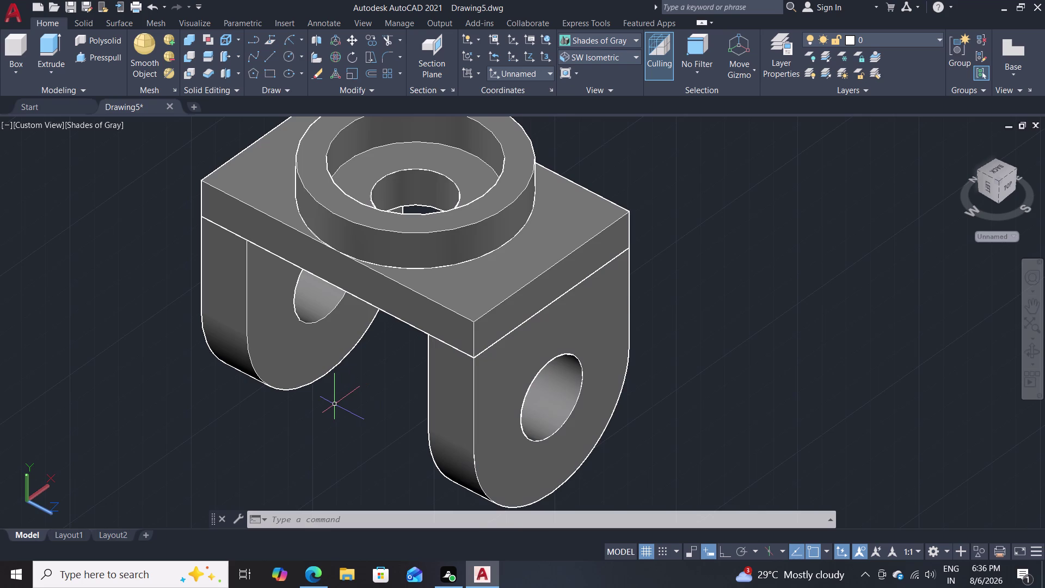
Pan and zoom to center the whole bracket in the view.
scroll(down, 3)
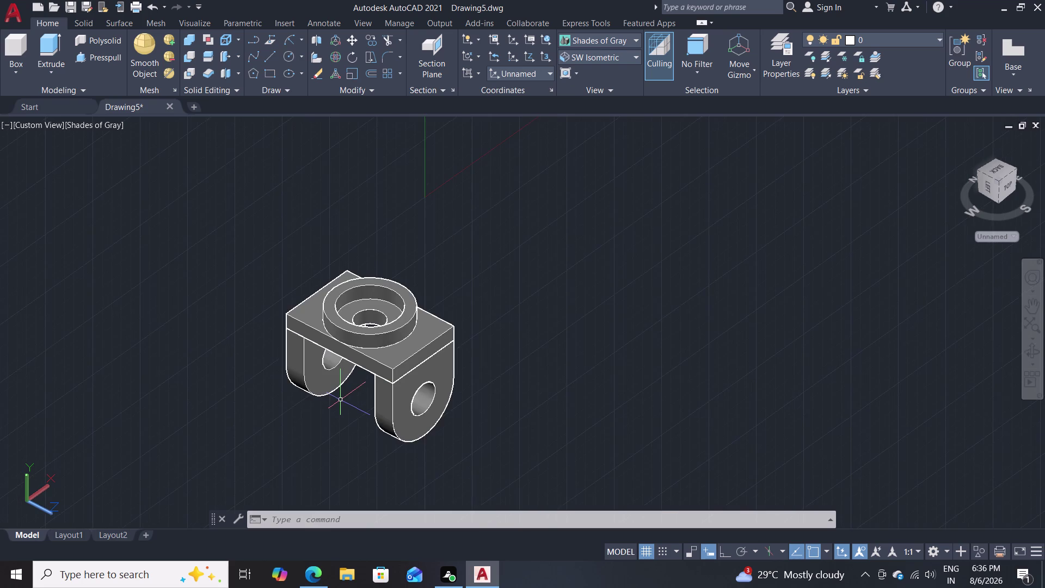
scroll(up, 3)
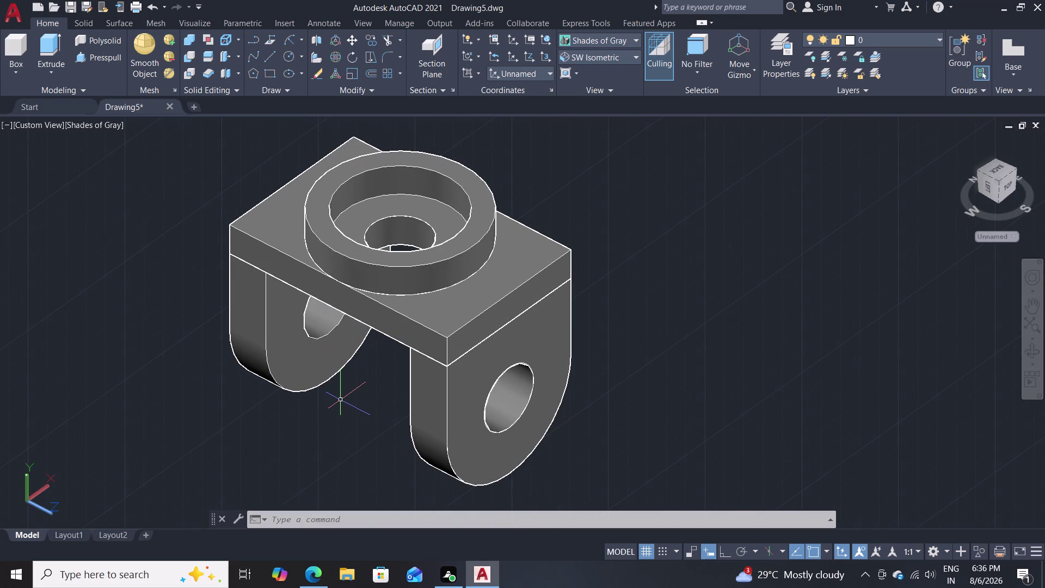
middle_drag(340, 400, 359, 330)
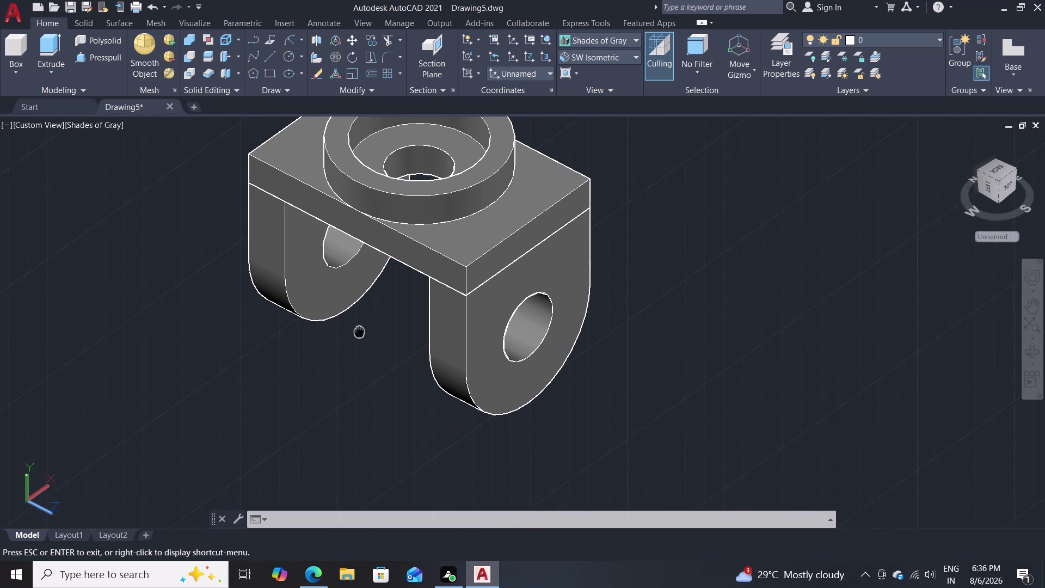
middle_drag(360, 329, 360, 330)
scroll(down, 3)
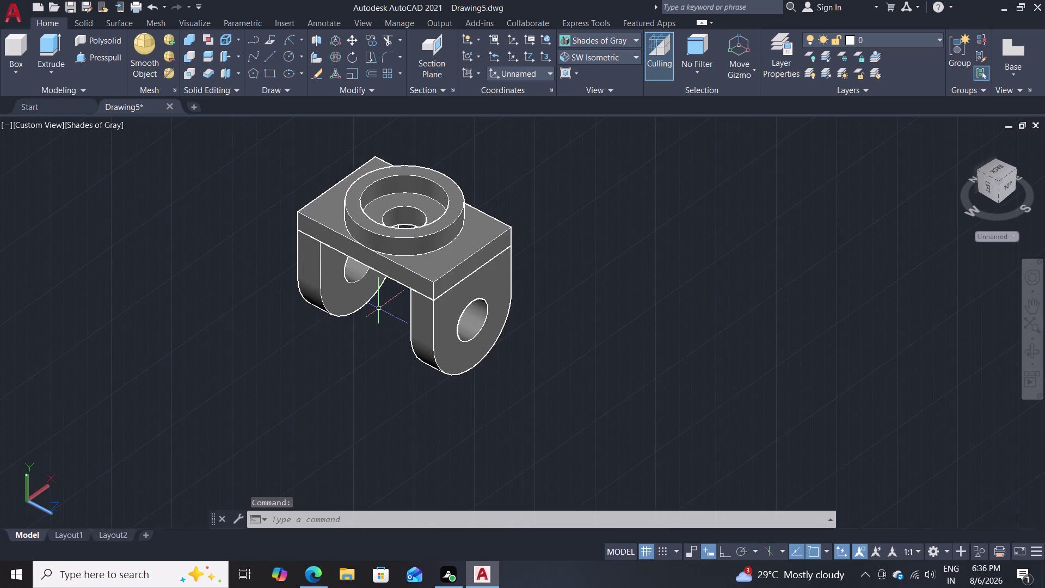
scroll(up, 3)
scroll(up, 3)
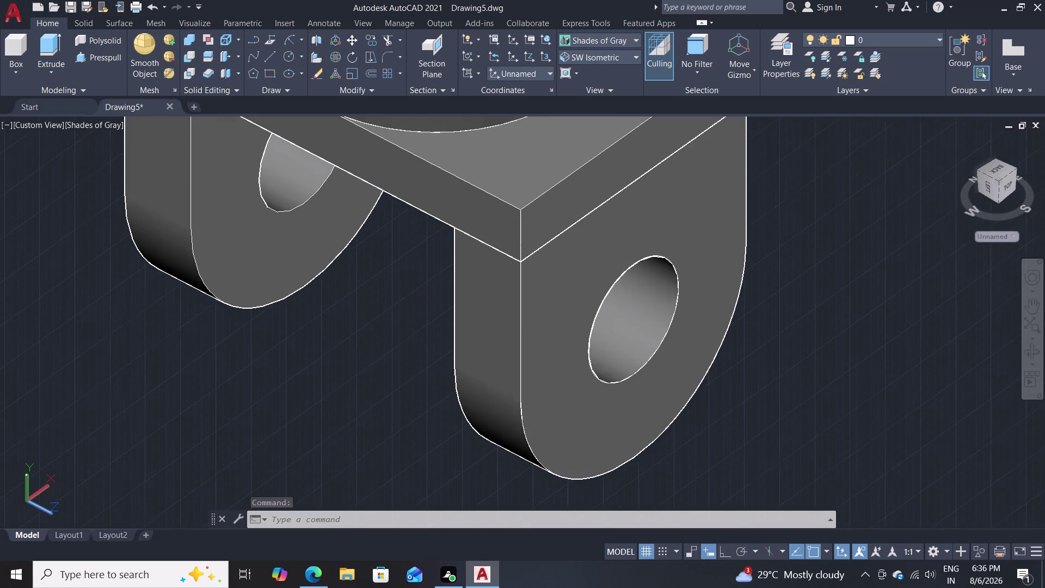
scroll(down, 3)
scroll(up, 3)
middle_drag(398, 320, 399, 325)
scroll(down, 3)
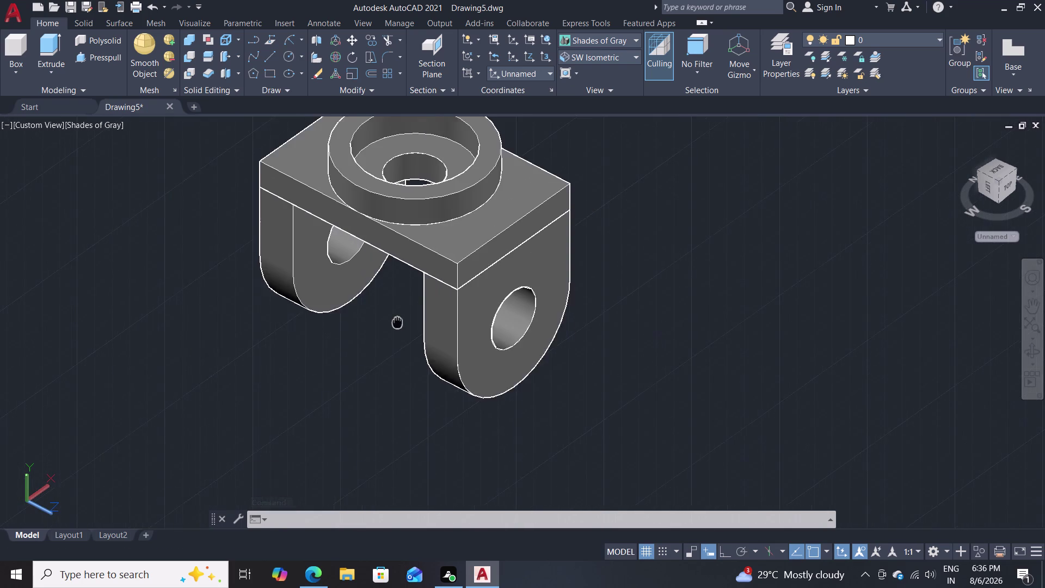
middle_drag(399, 325, 392, 400)
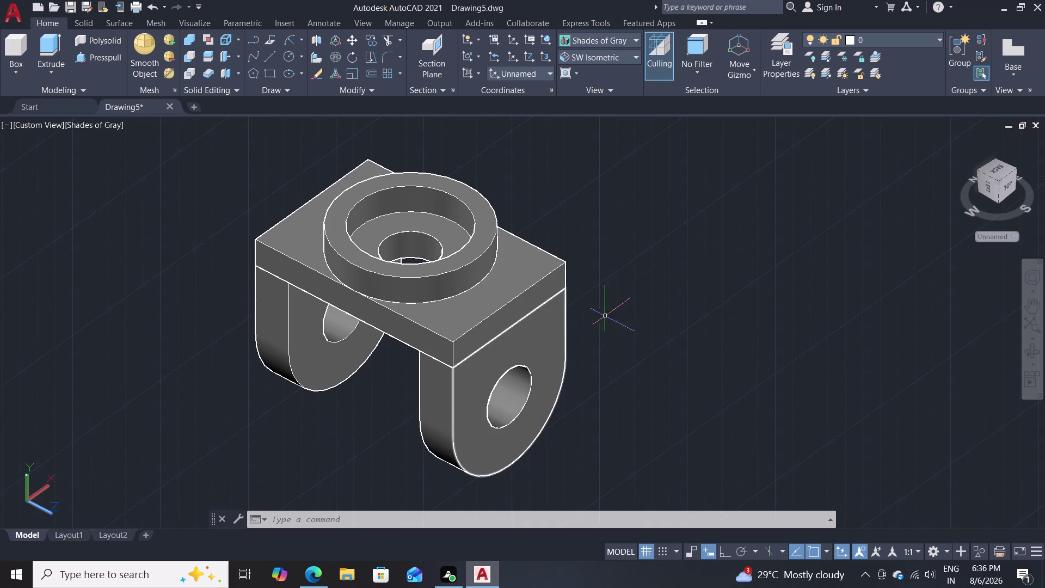
scroll(up, 3)
scroll(down, 3)
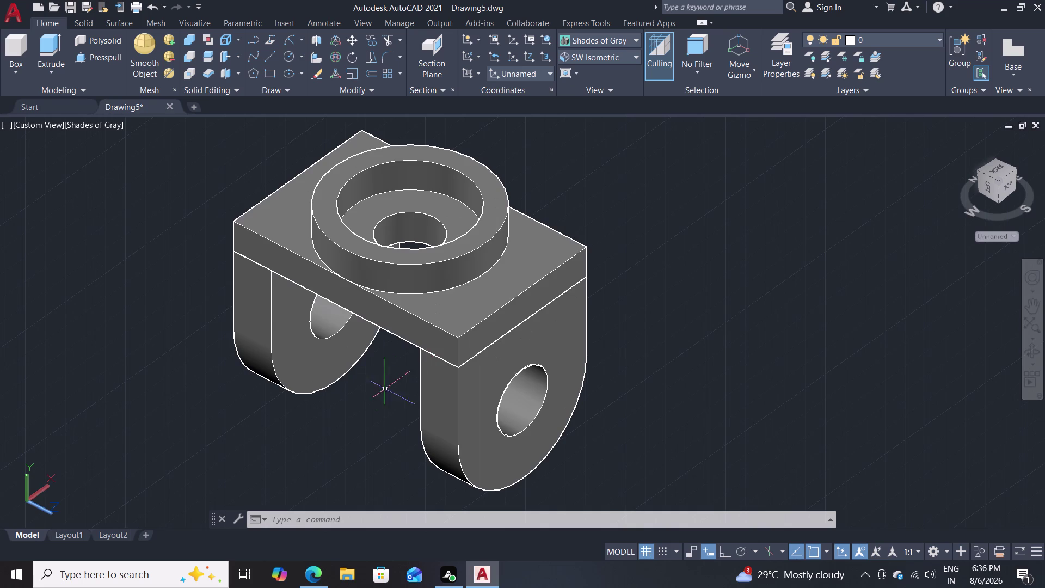
Start the ERASE command and cancel it without removing anything.
key(e)
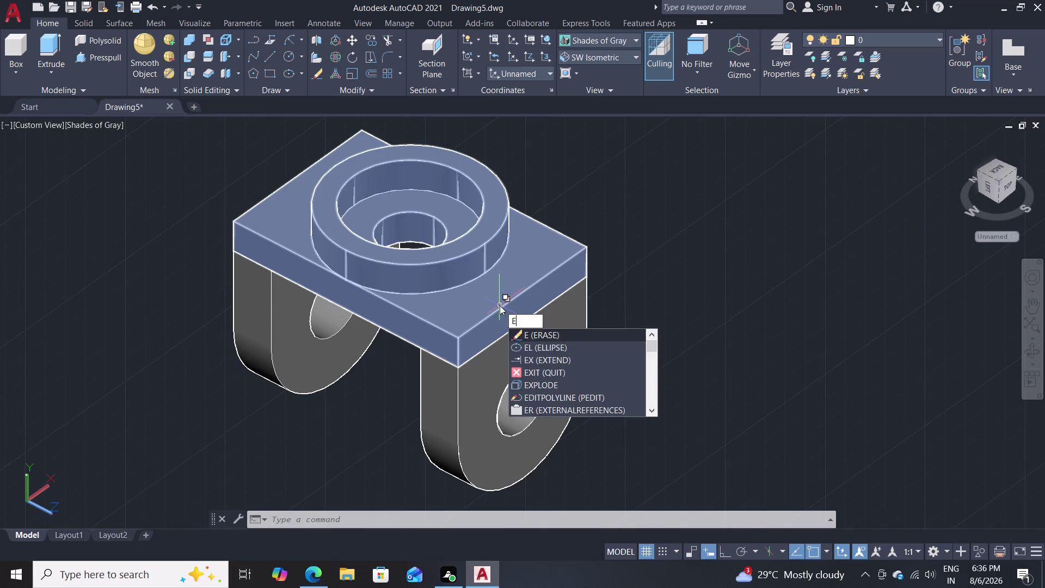
key(Return)
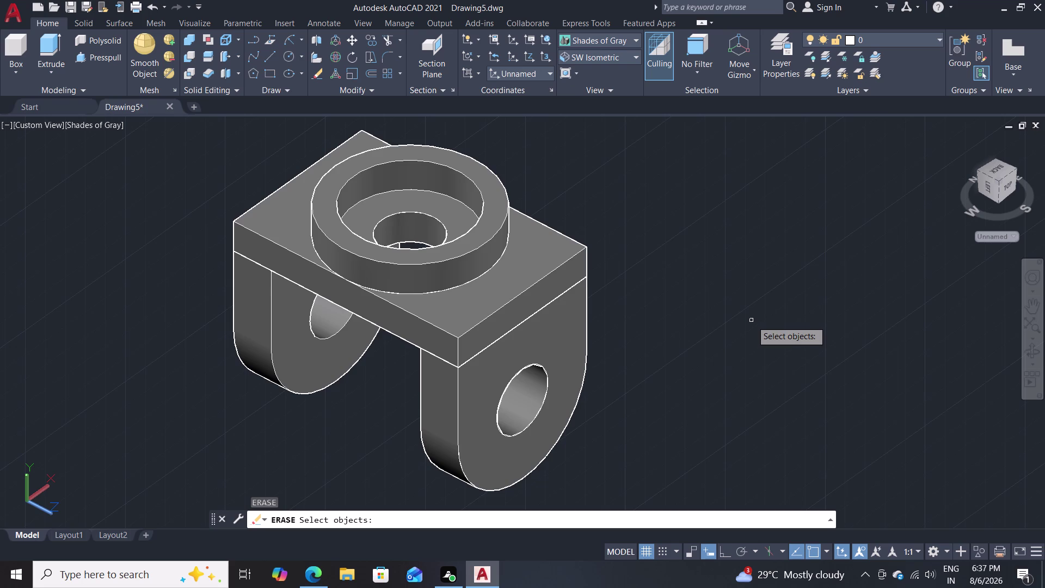
key(Escape)
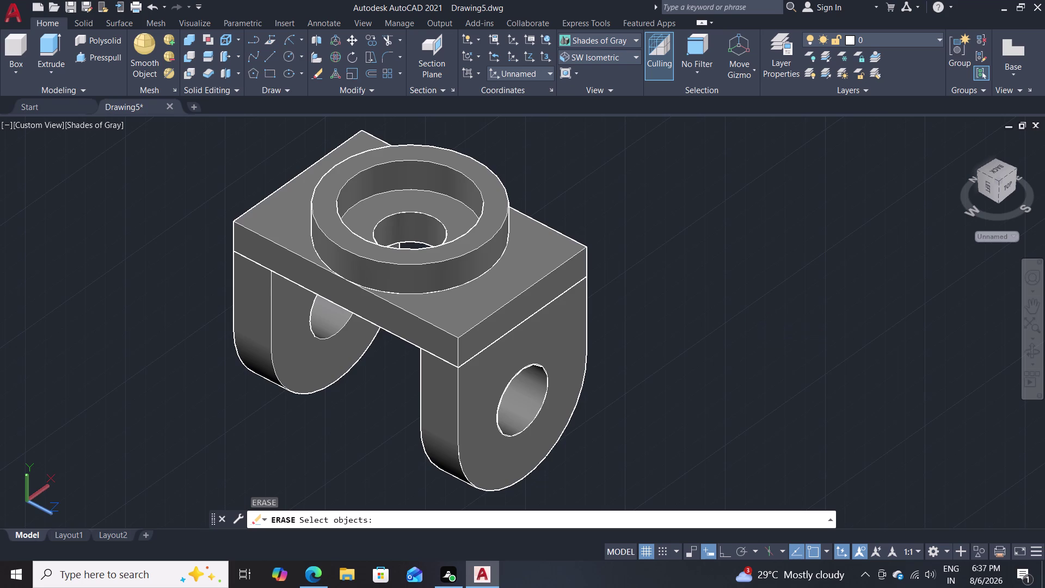
click(503, 337)
key(Escape)
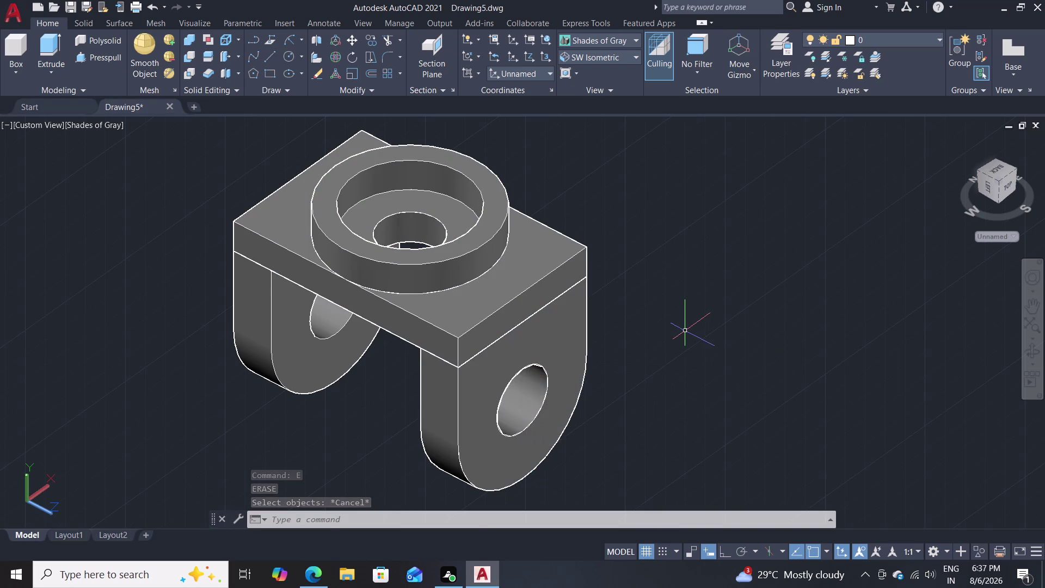
Review the overlapping objects at the right leg, then orbit to a side view.
scroll(up, 3)
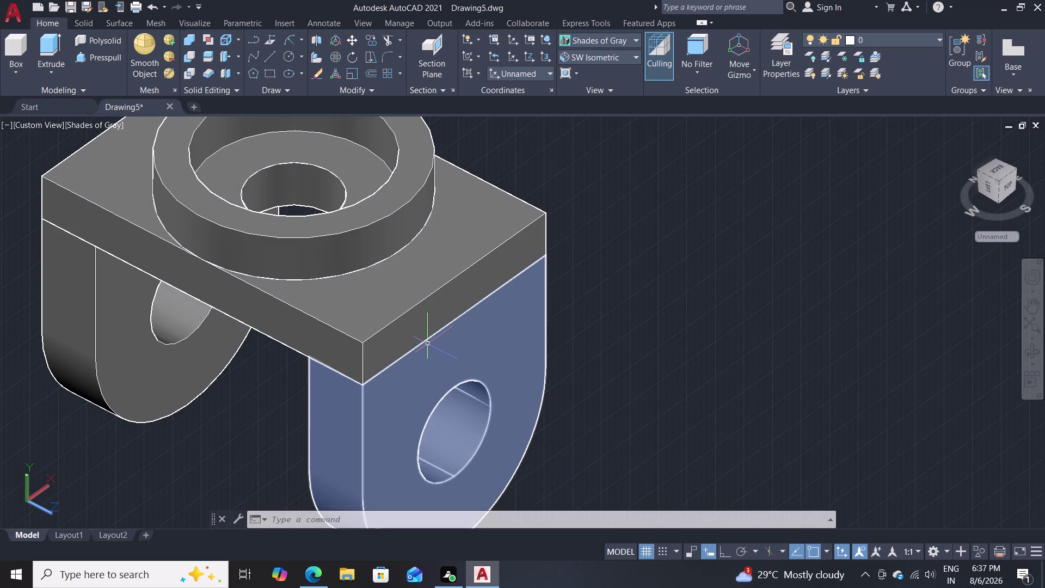
double_click(424, 341)
click(455, 421)
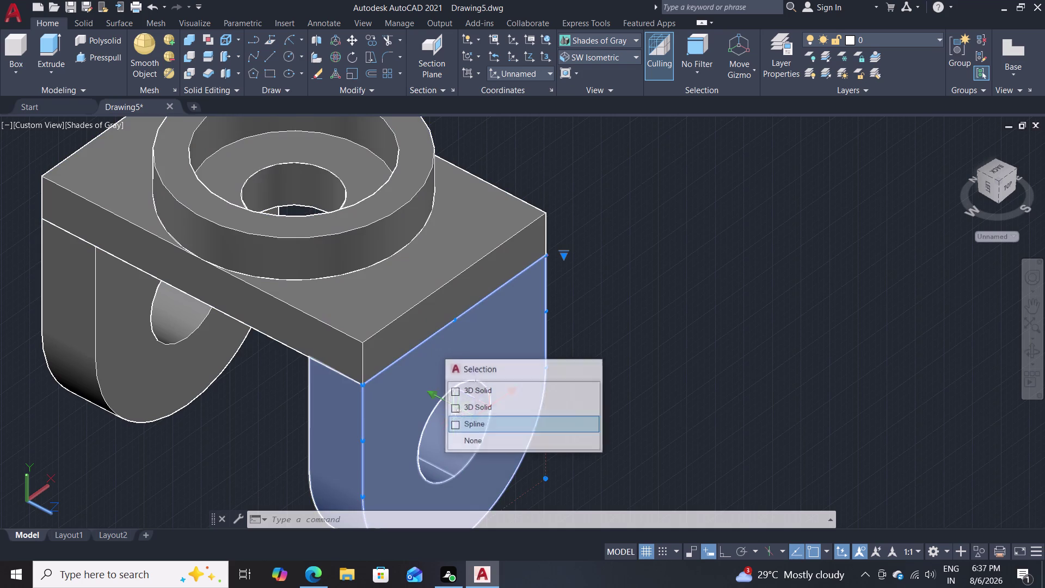
key(Escape)
scroll(down, 3)
middle_drag(638, 346, 588, 320)
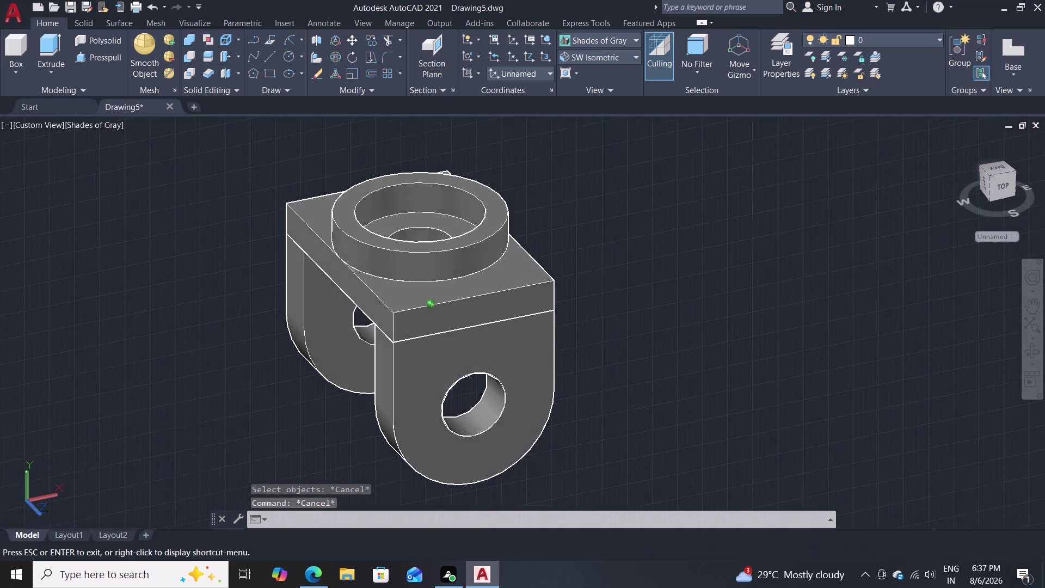
middle_drag(588, 320, 561, 301)
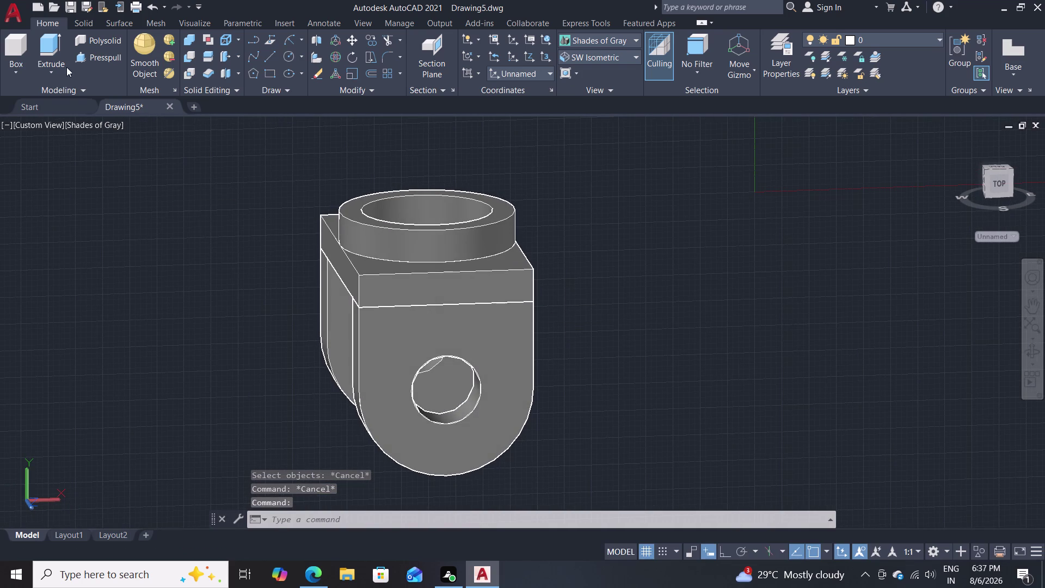
Cancel a second erase and bring up the visual styles list.
key(e)
key(Return)
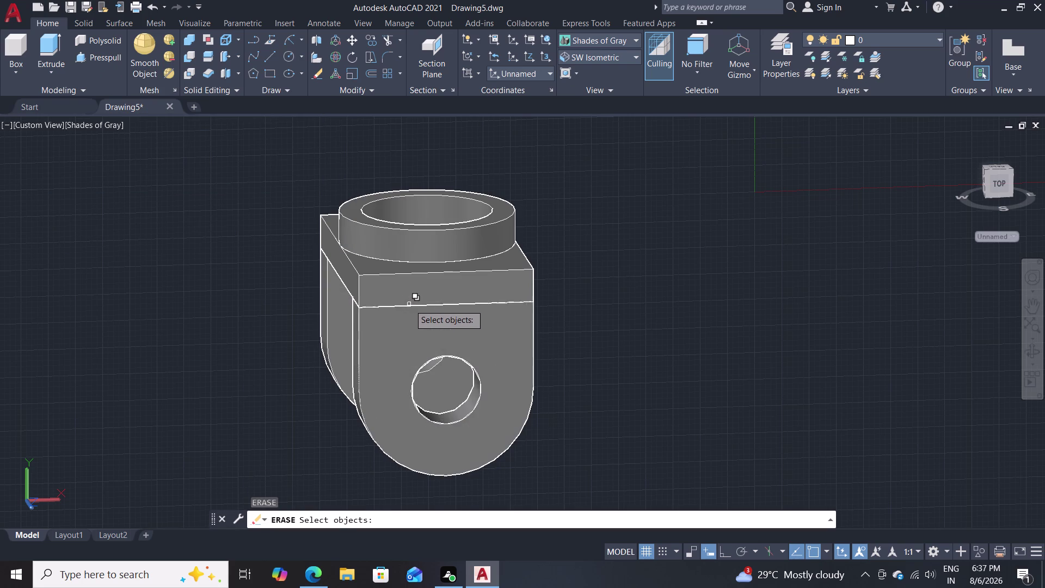
scroll(up, 3)
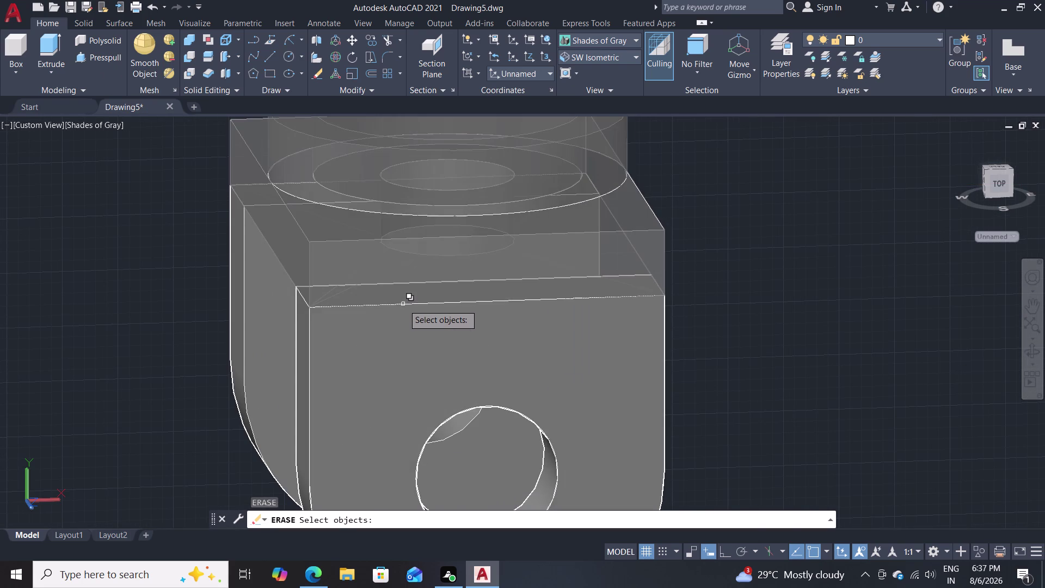
key(Escape)
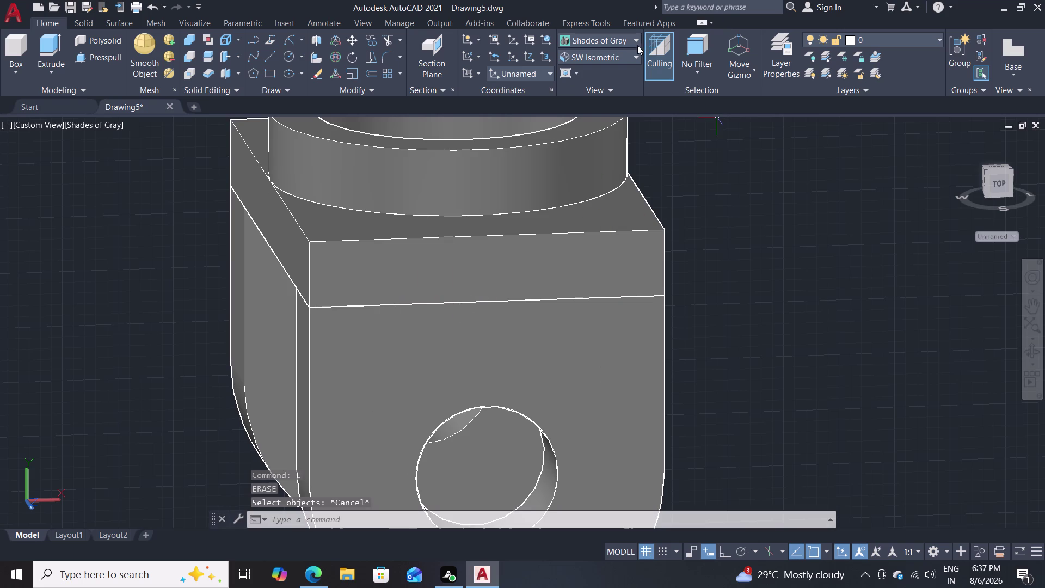
click(626, 39)
Switch to 2D Wireframe, inspect overlapping objects at the leg edge, and reopen visual styles.
click(590, 74)
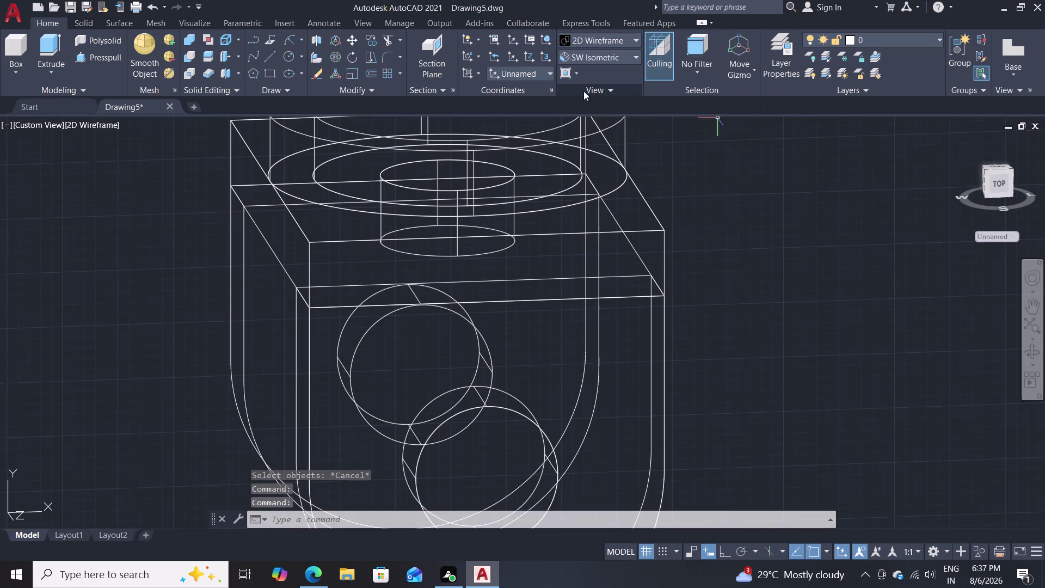
scroll(down, 3)
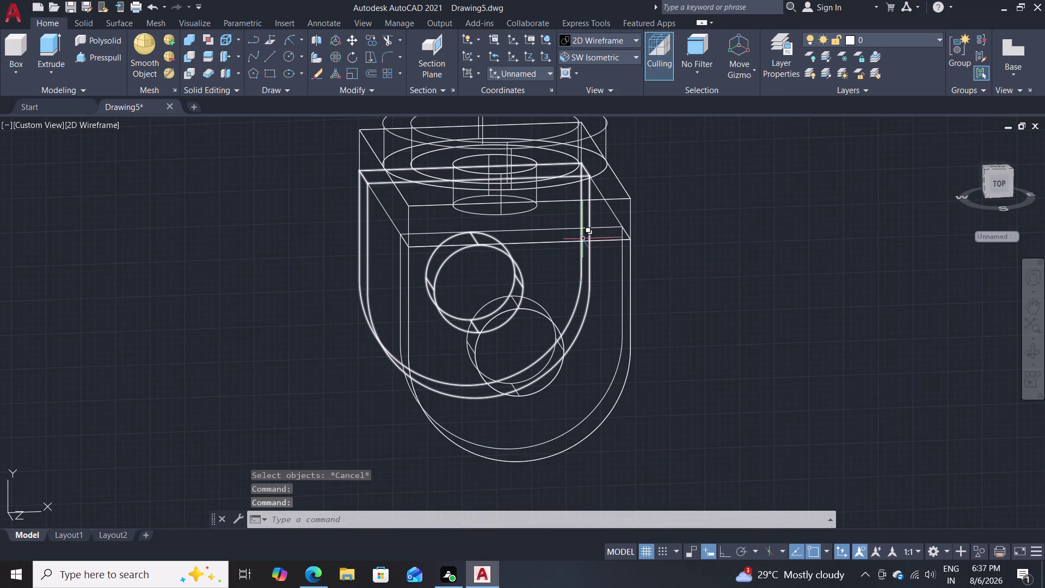
click(582, 239)
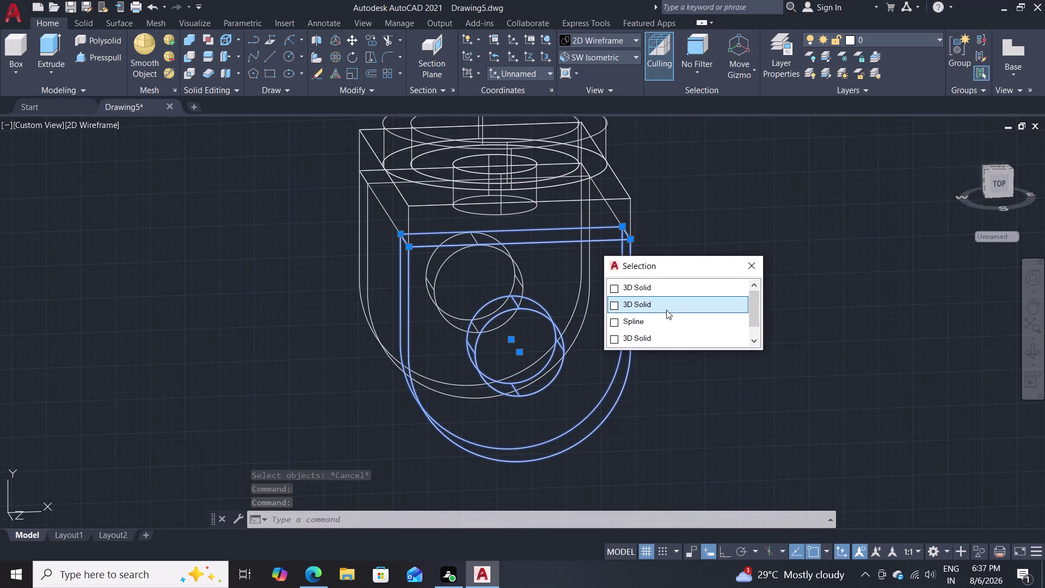
key(Escape)
scroll(down, 3)
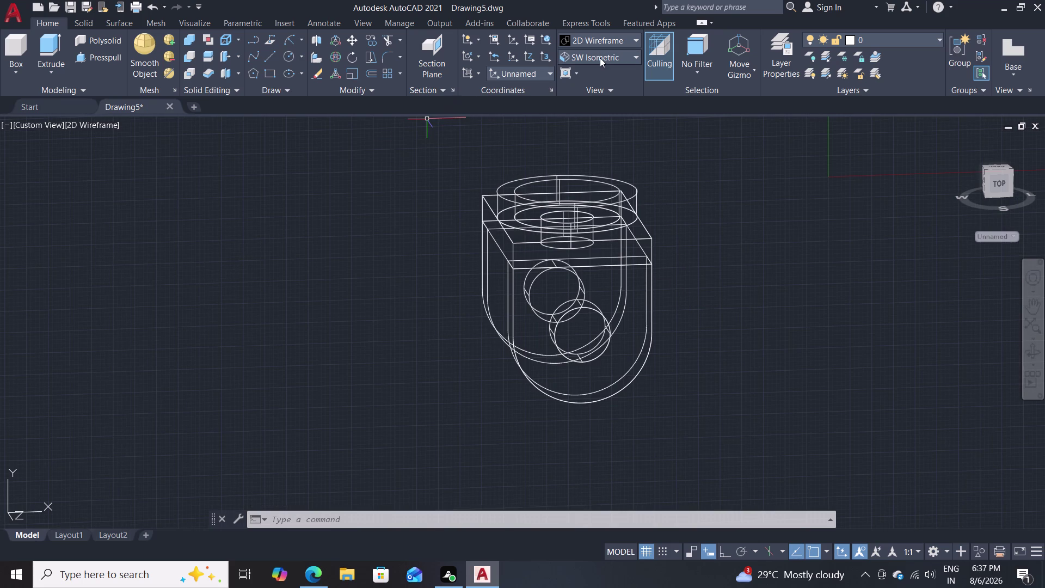
click(631, 38)
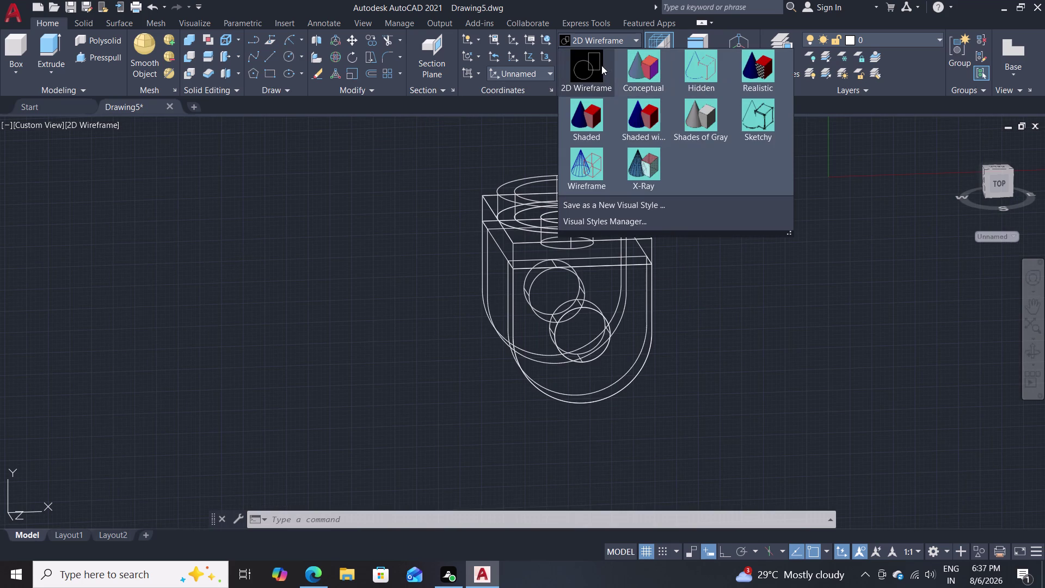
Switch to Shades of Gray and orbit to a front view, then tilt to the top.
click(693, 127)
middle_drag(331, 290, 485, 251)
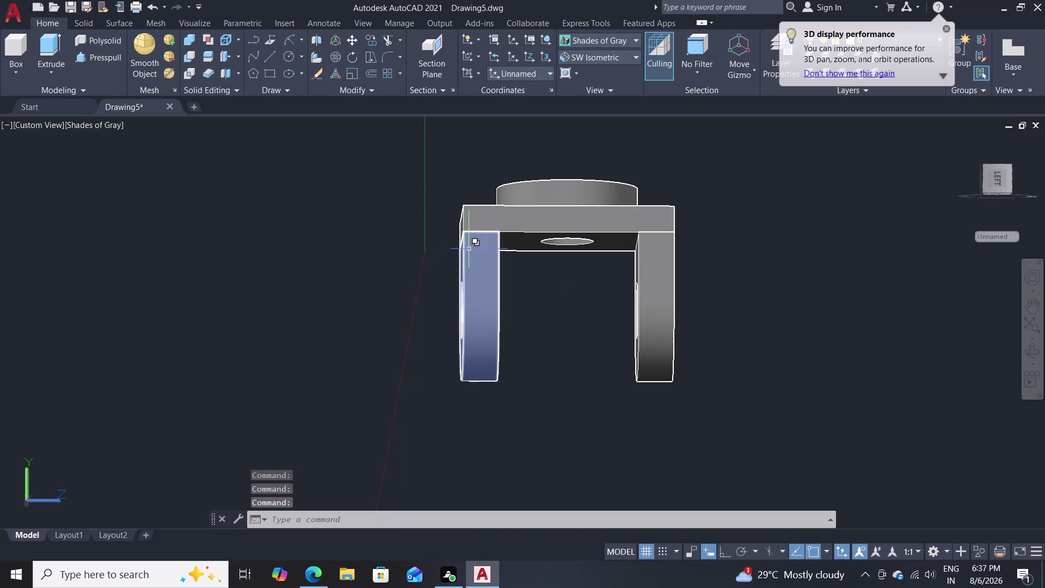
middle_drag(382, 275, 371, 340)
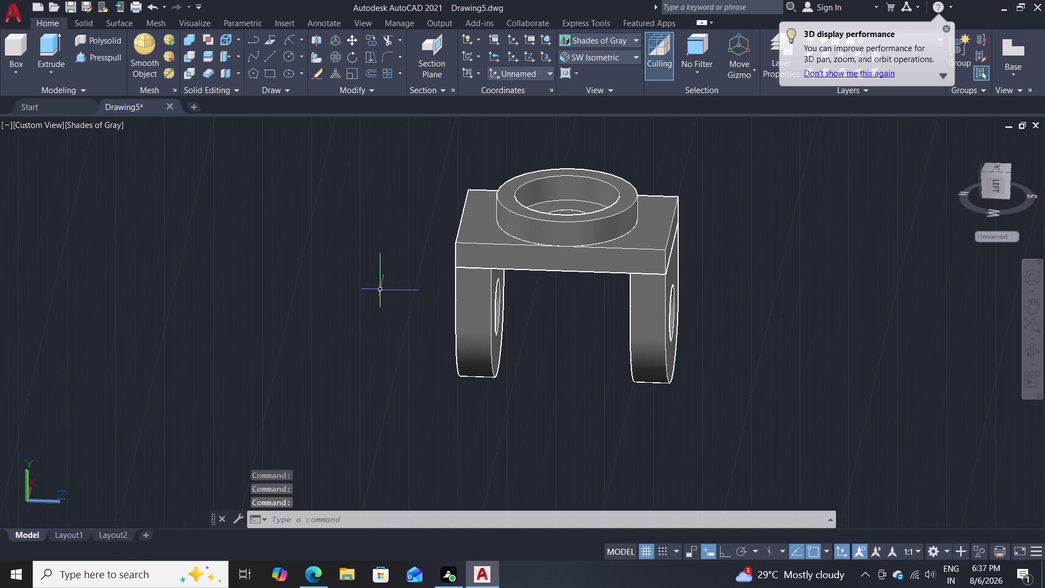
scroll(down, 3)
scroll(up, 3)
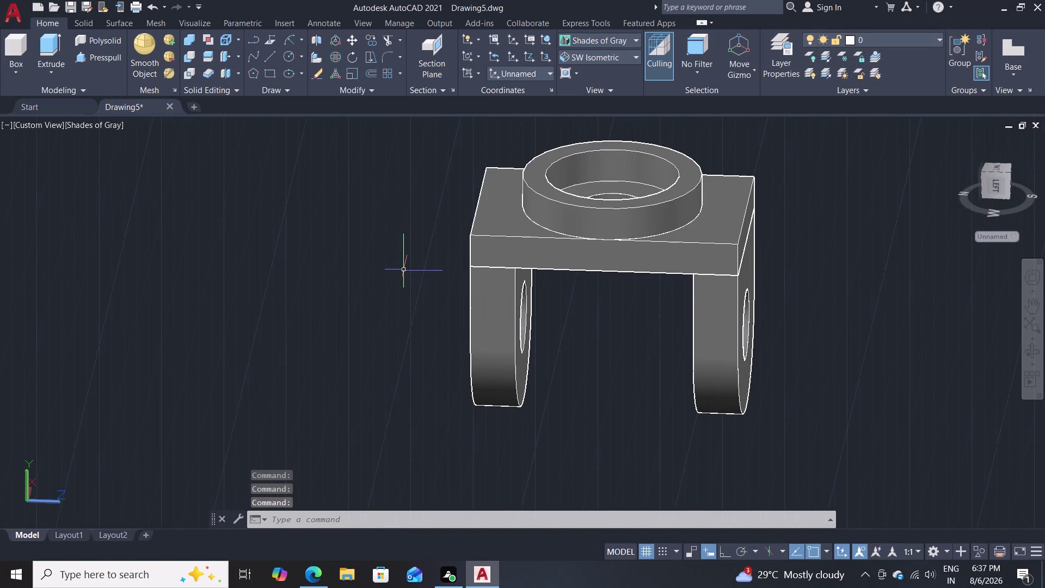
scroll(down, 3)
Pan and orbit to view the bracket from above a corner and the legs' other side.
middle_drag(410, 226, 329, 285)
scroll(up, 3)
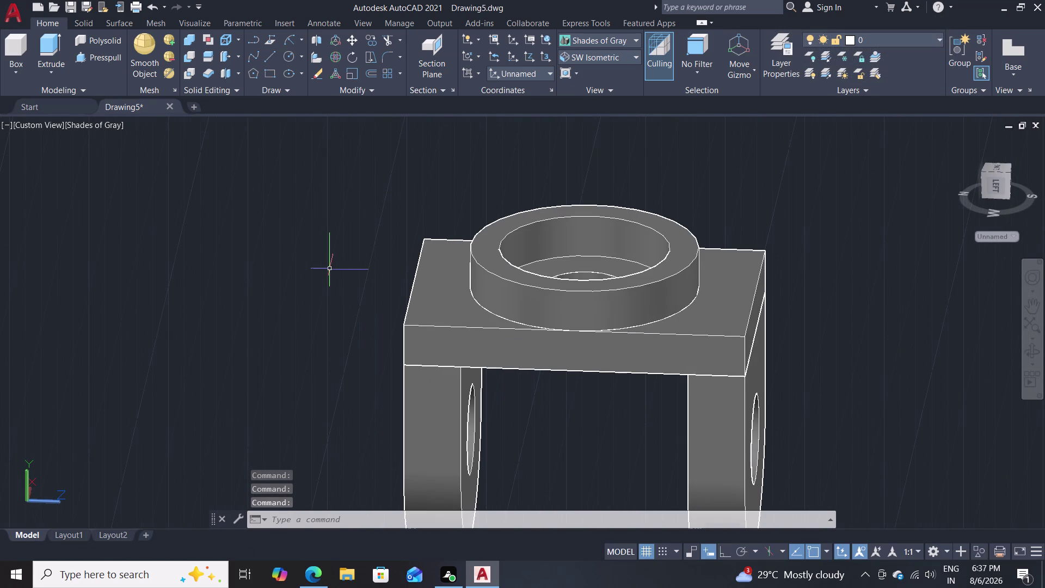
middle_drag(339, 317, 212, 247)
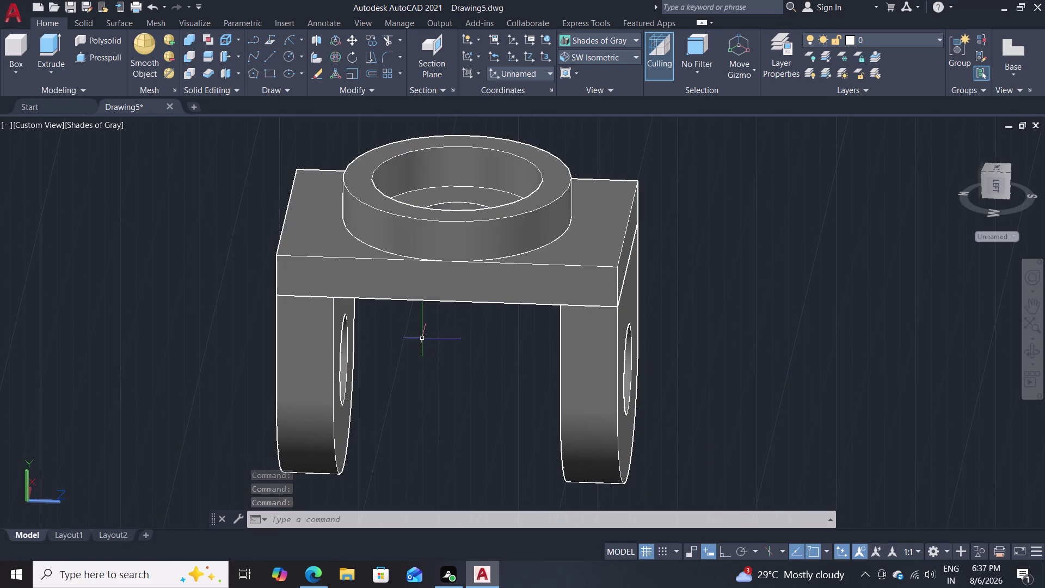
middle_drag(407, 380, 297, 355)
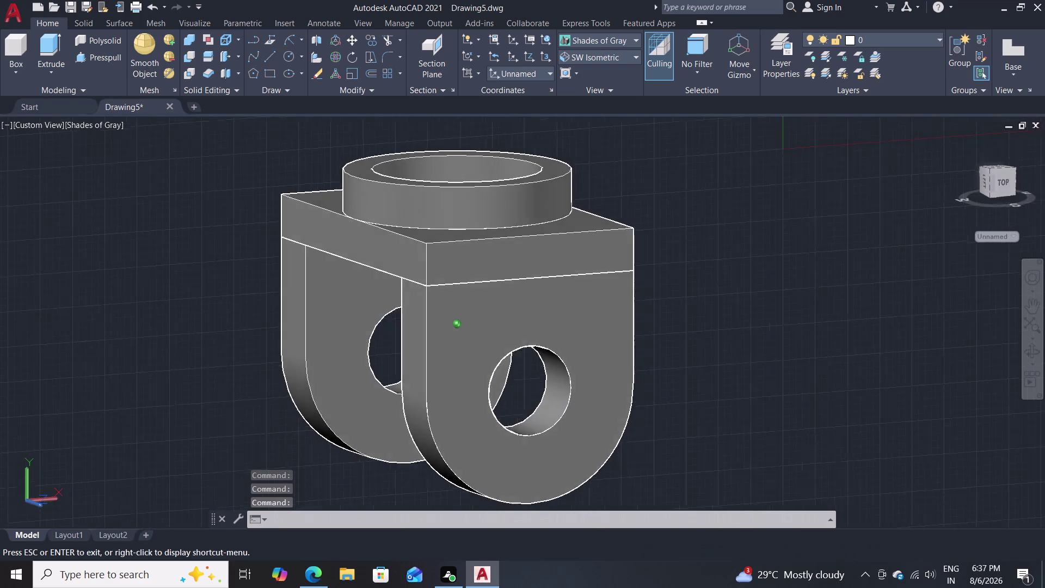
middle_drag(298, 355, 480, 366)
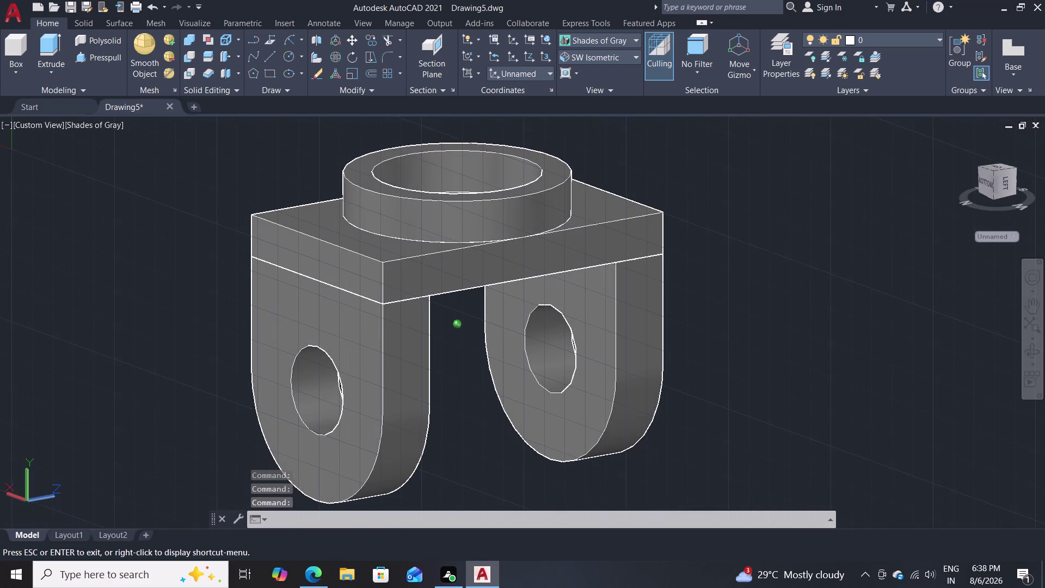
middle_drag(480, 366, 481, 365)
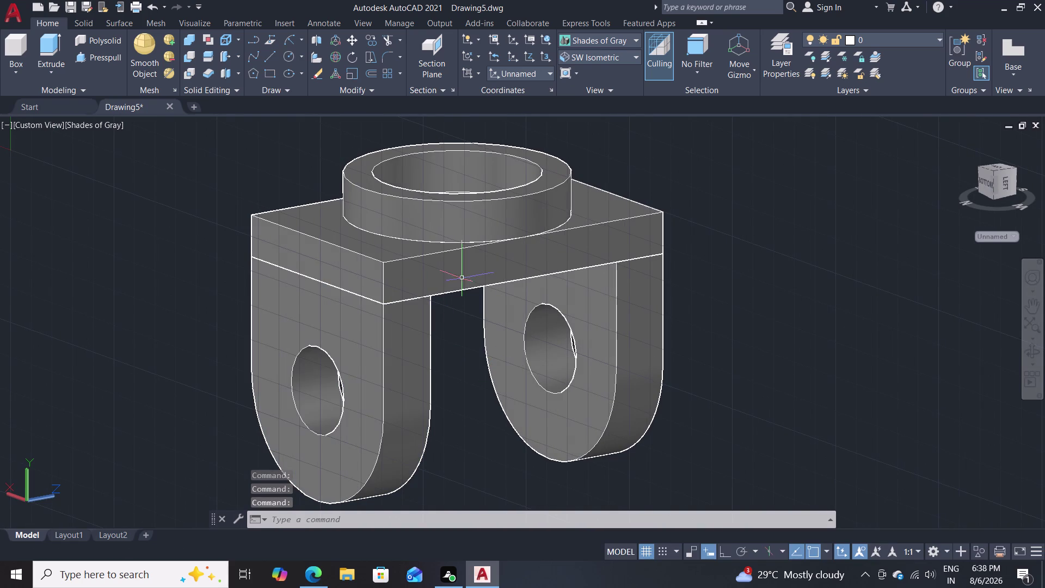
Select the plate with its boss and both legs.
click(464, 289)
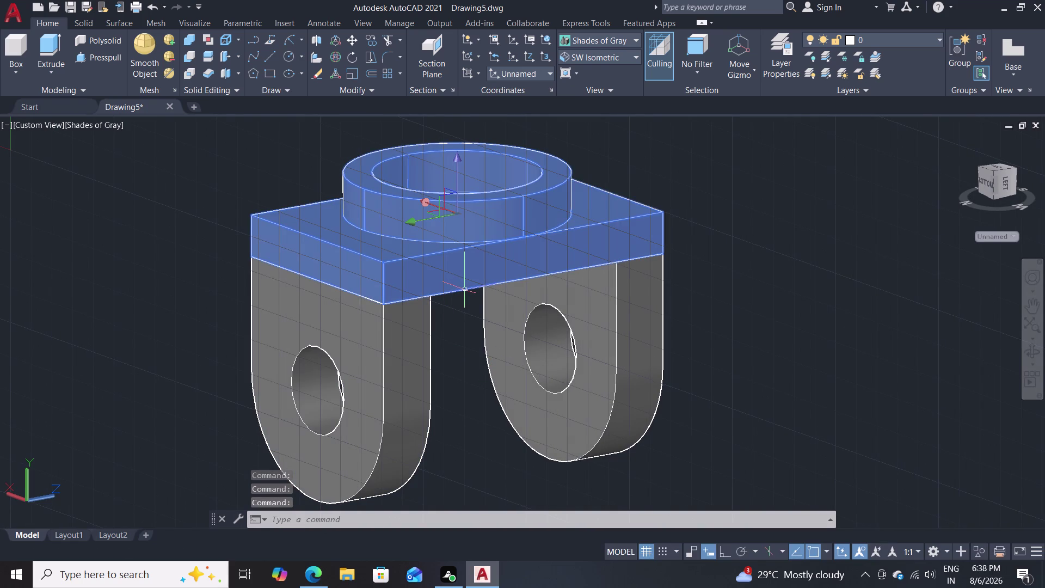
click(405, 339)
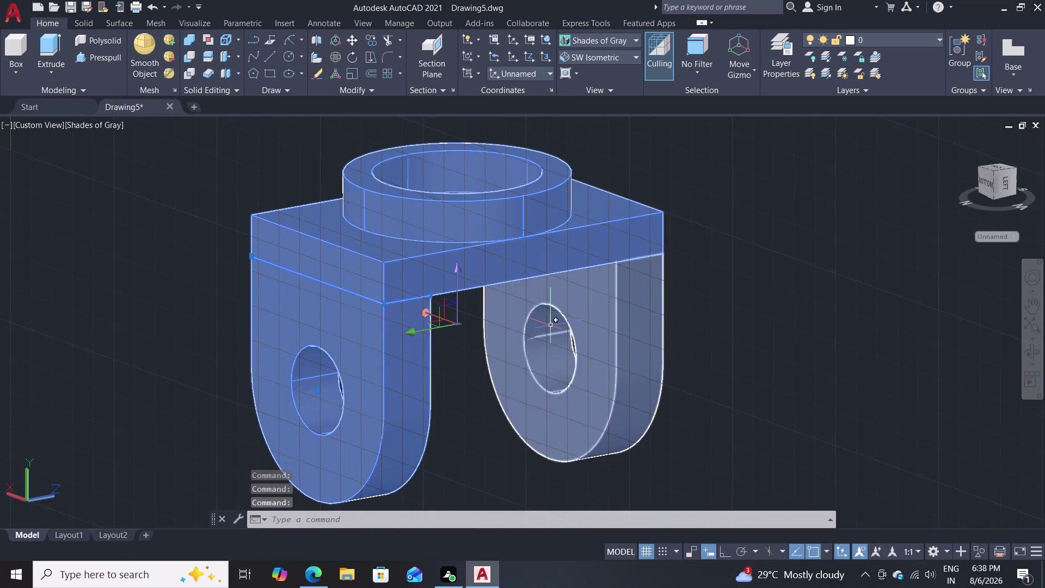
click(551, 326)
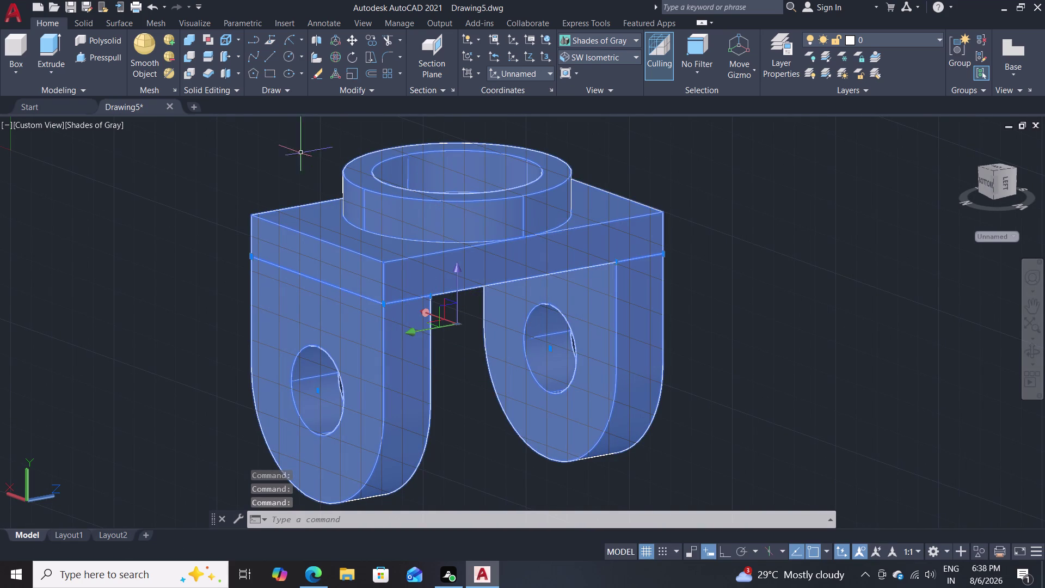
Union the left leg, right leg and plate with boss into one solid.
click(187, 42)
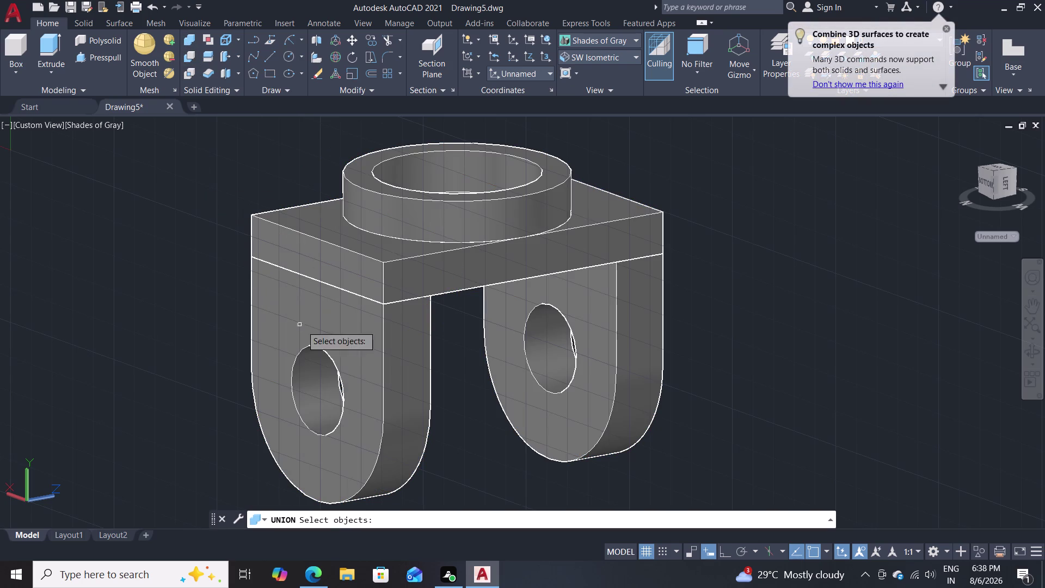
click(333, 375)
click(572, 322)
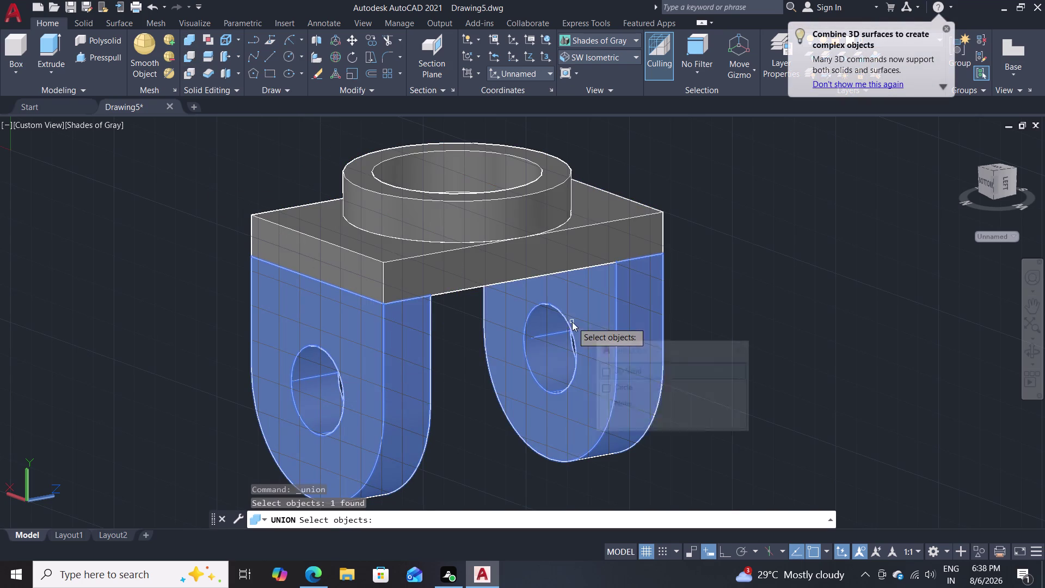
click(624, 369)
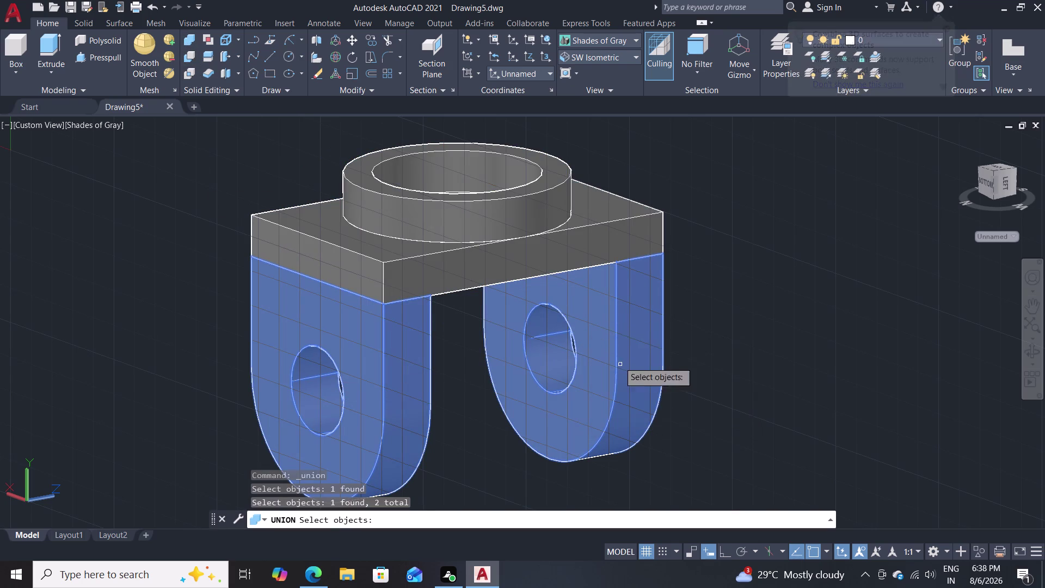
click(538, 260)
click(575, 323)
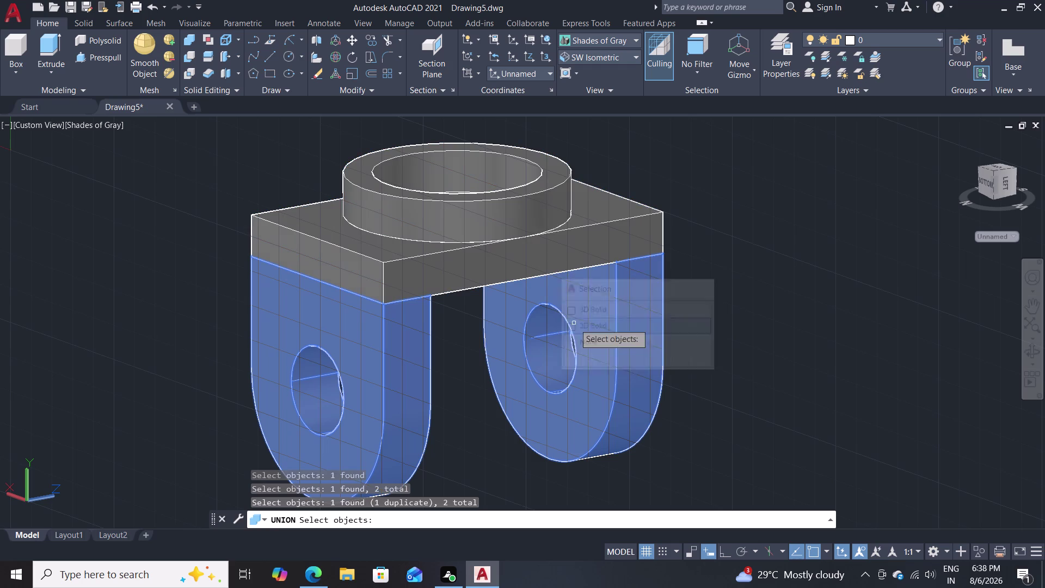
click(529, 244)
click(562, 288)
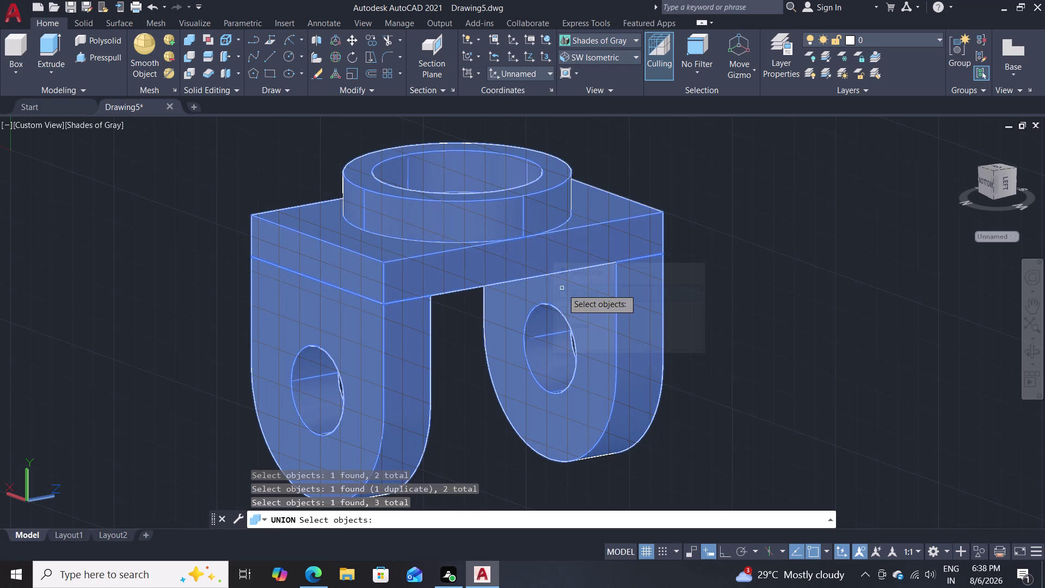
key(Return)
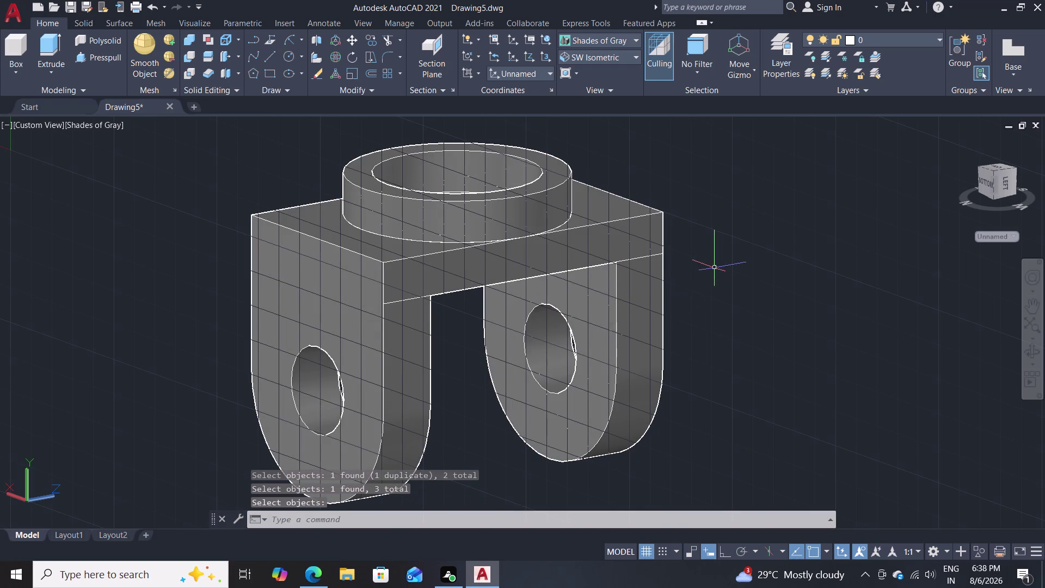
Orbit and zoom around the merged bracket to confirm it is one 3D solid.
scroll(down, 3)
scroll(up, 3)
middle_drag(721, 278, 569, 301)
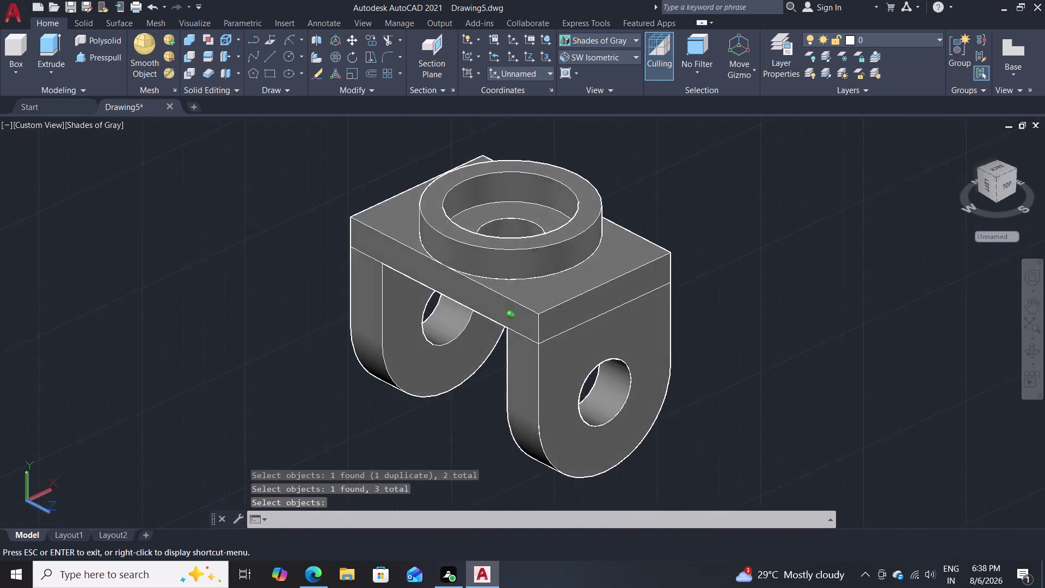
middle_drag(568, 301, 540, 275)
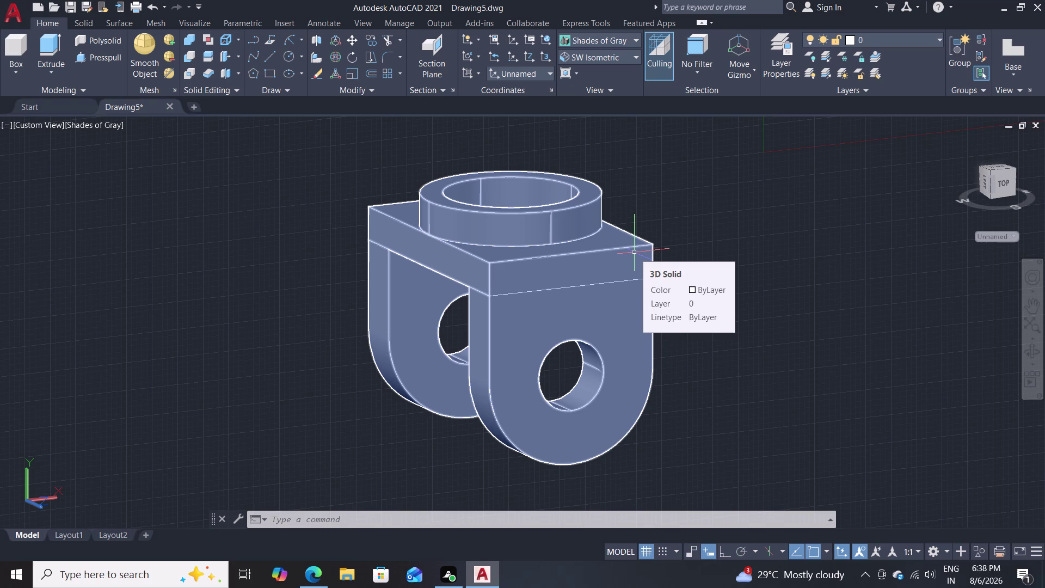
scroll(down, 3)
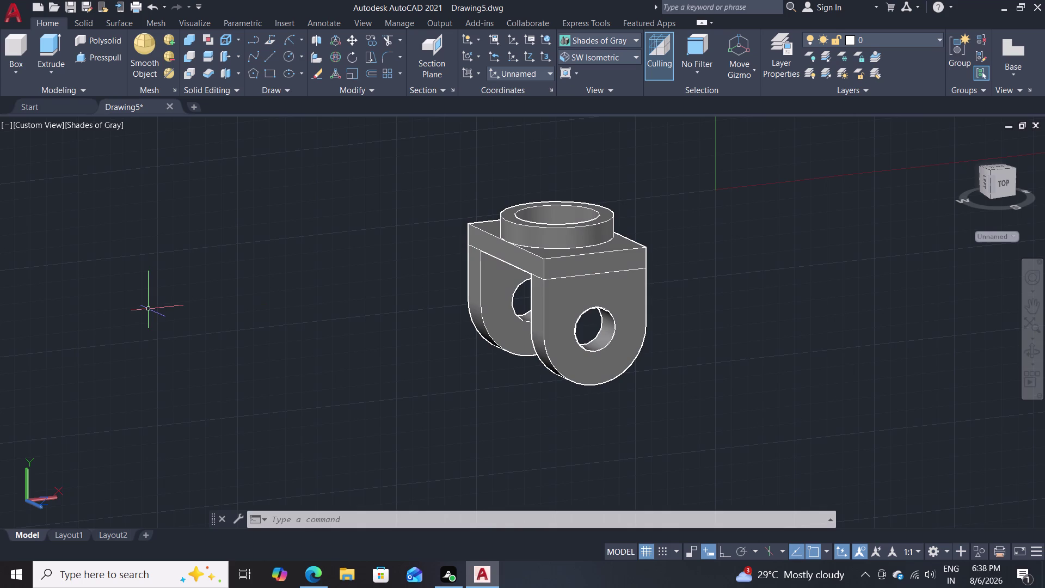
scroll(down, 3)
scroll(up, 3)
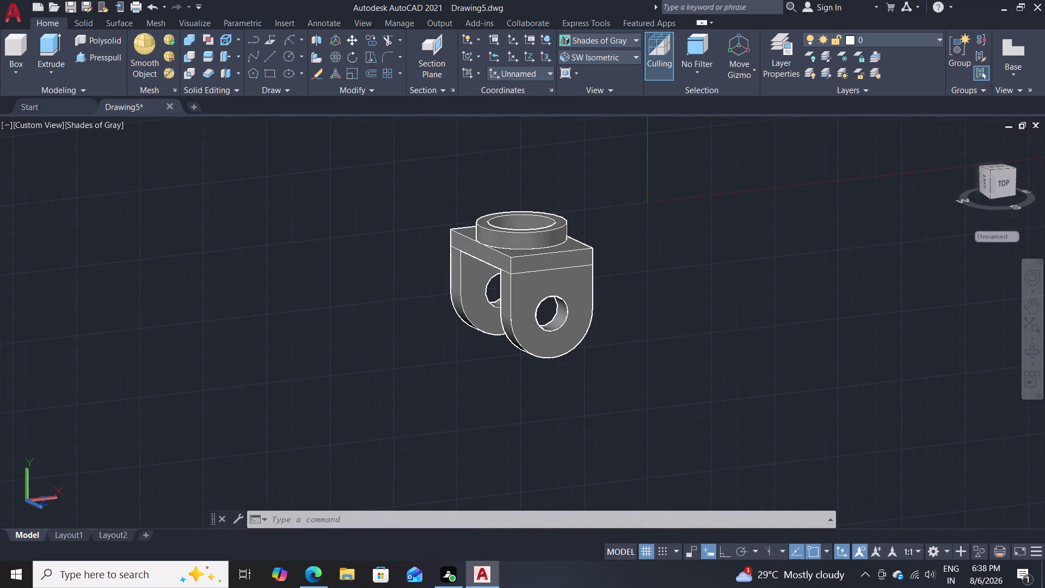
scroll(up, 3)
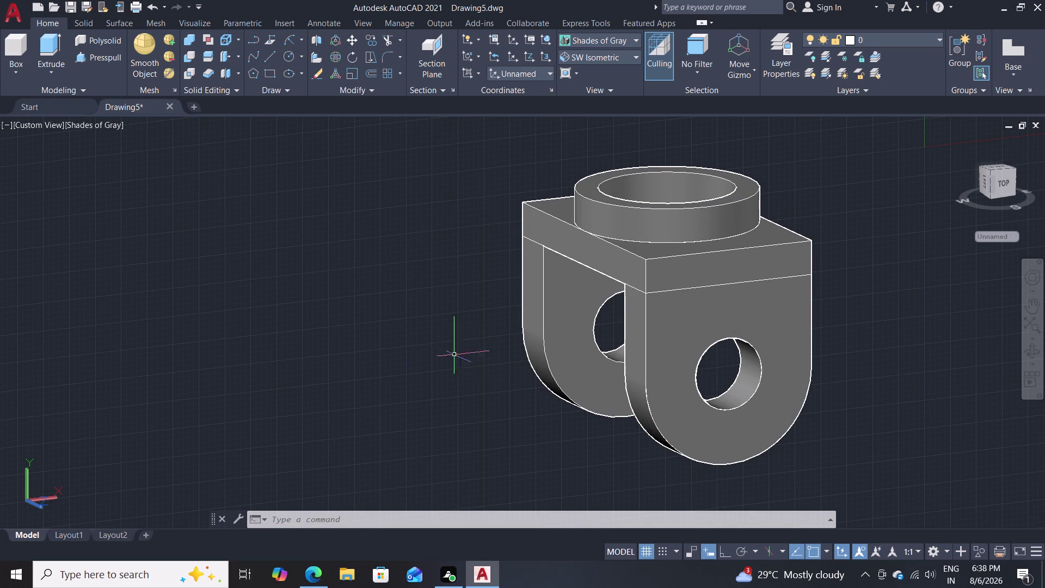
click(17, 13)
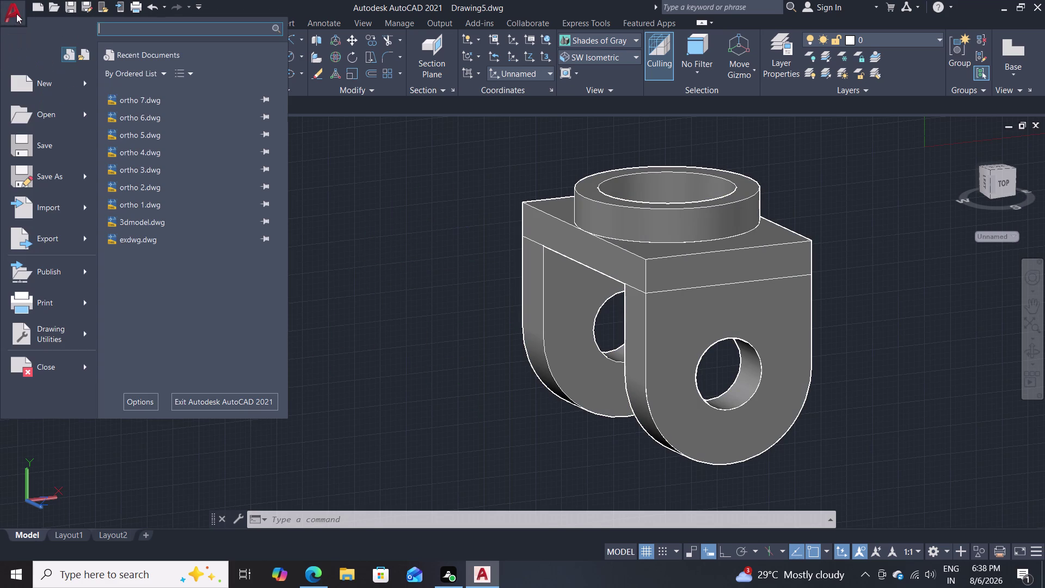
Save the bracket drawing with Save As under the name 'ortho 8'.
click(62, 179)
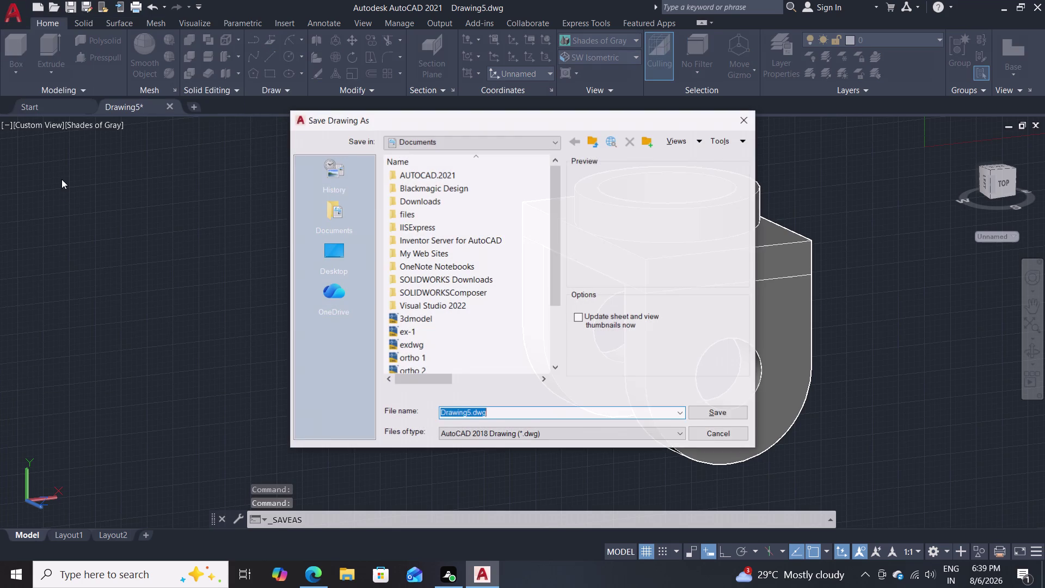
key(BackSpace)
text(o)
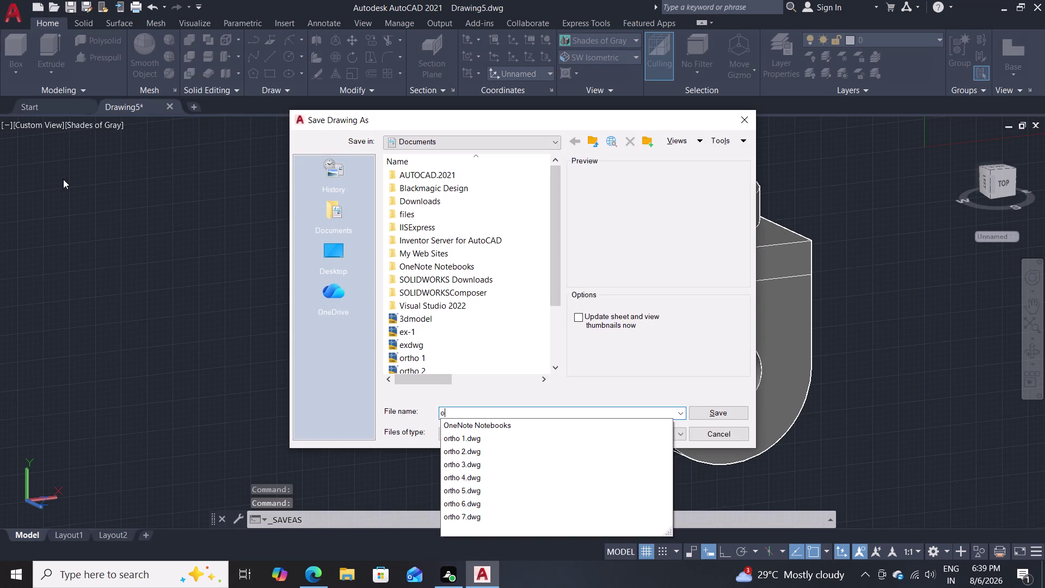
text(rt)
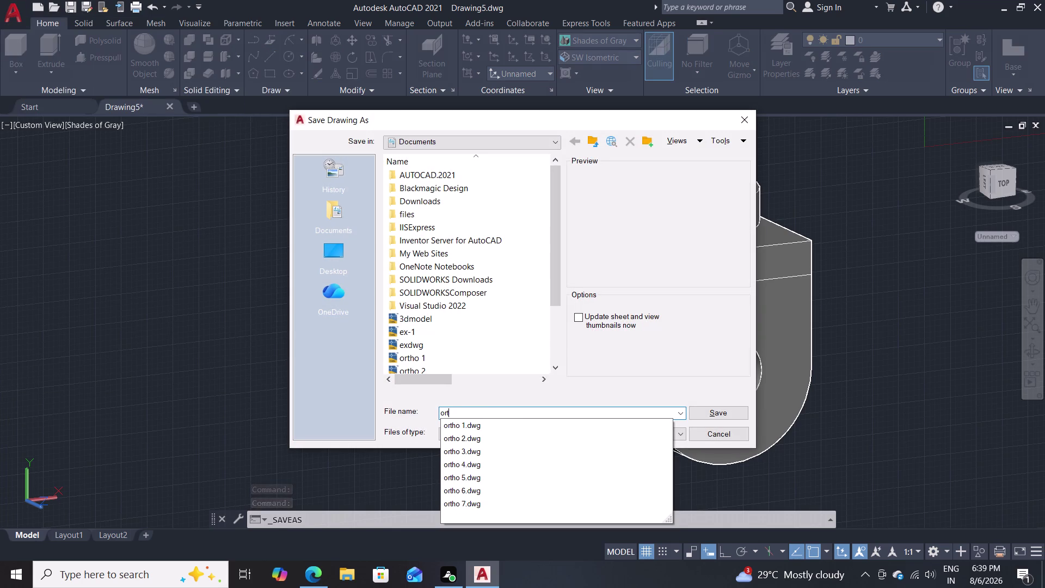
text(ho)
key(space)
key(8)
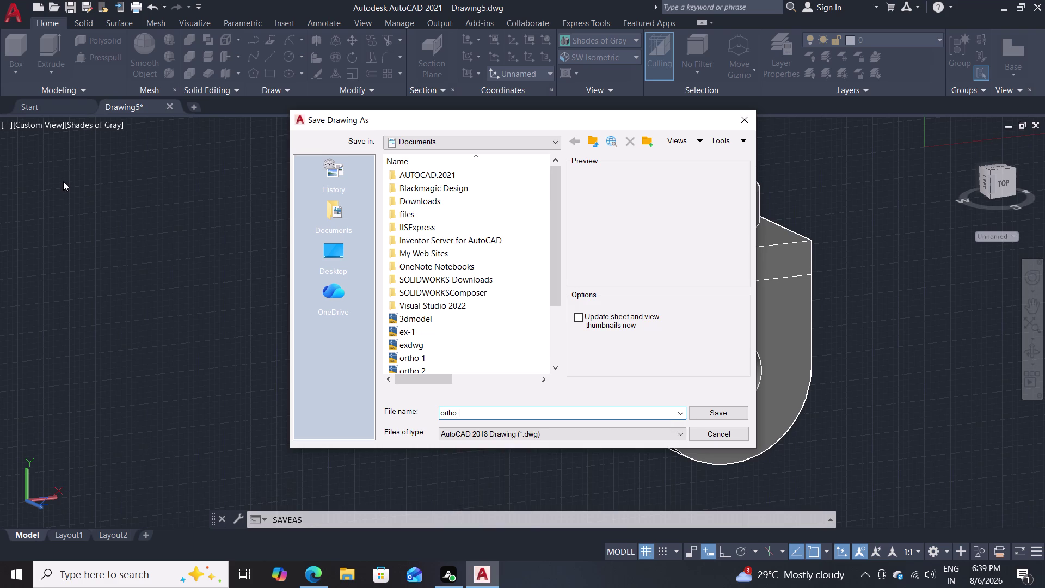
click(717, 409)
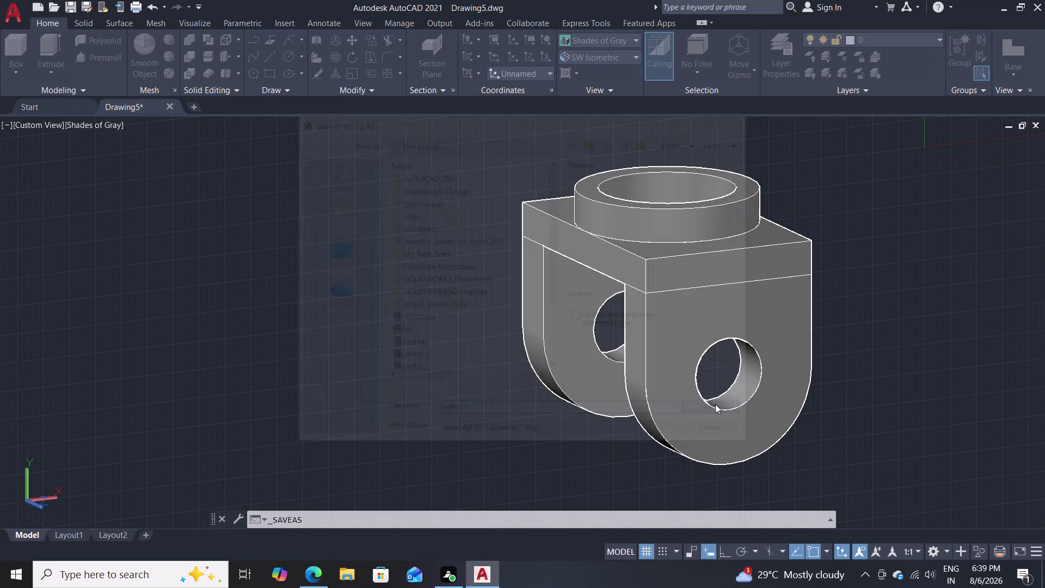
click(12, 16)
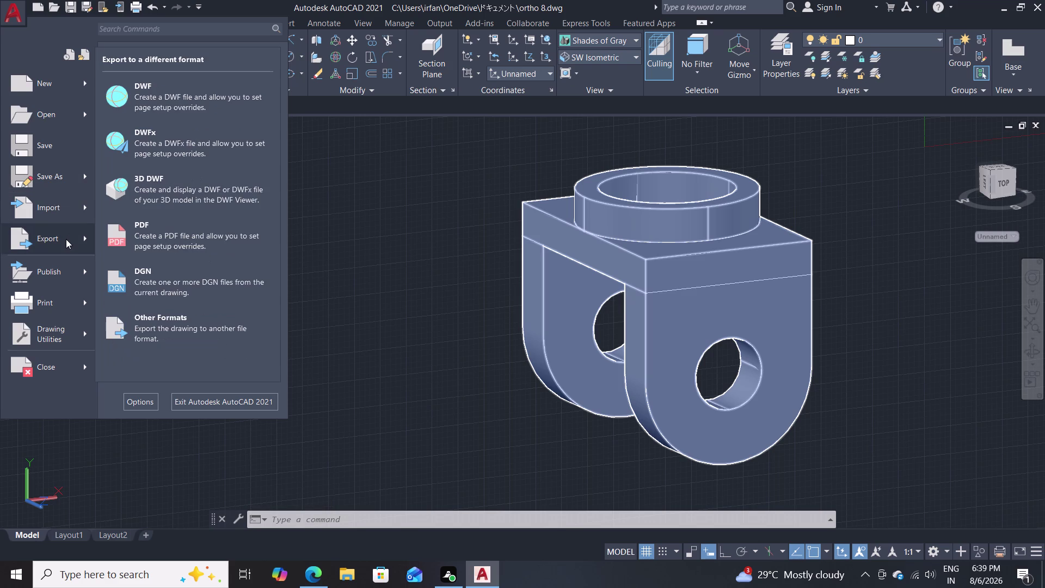
Export the ortho 8 drawing to PDF and accept the default save location.
click(115, 234)
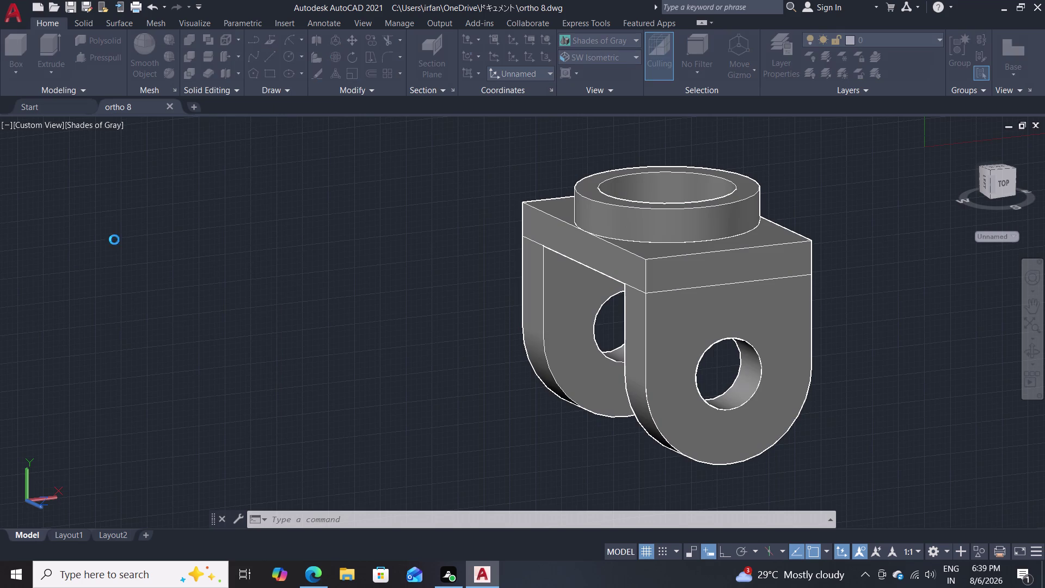
key(Return)
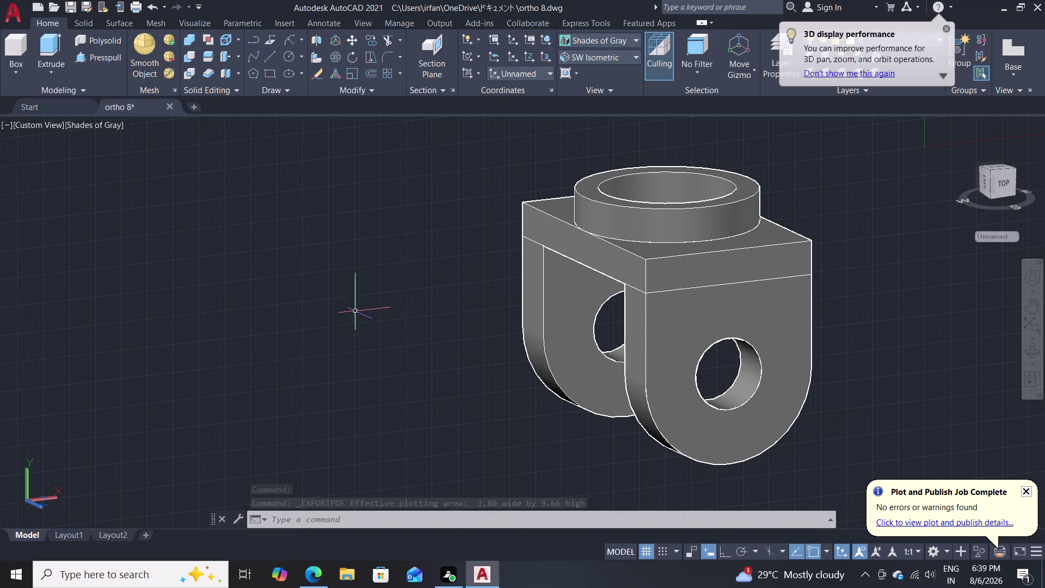
scroll(down, 3)
scroll(up, 3)
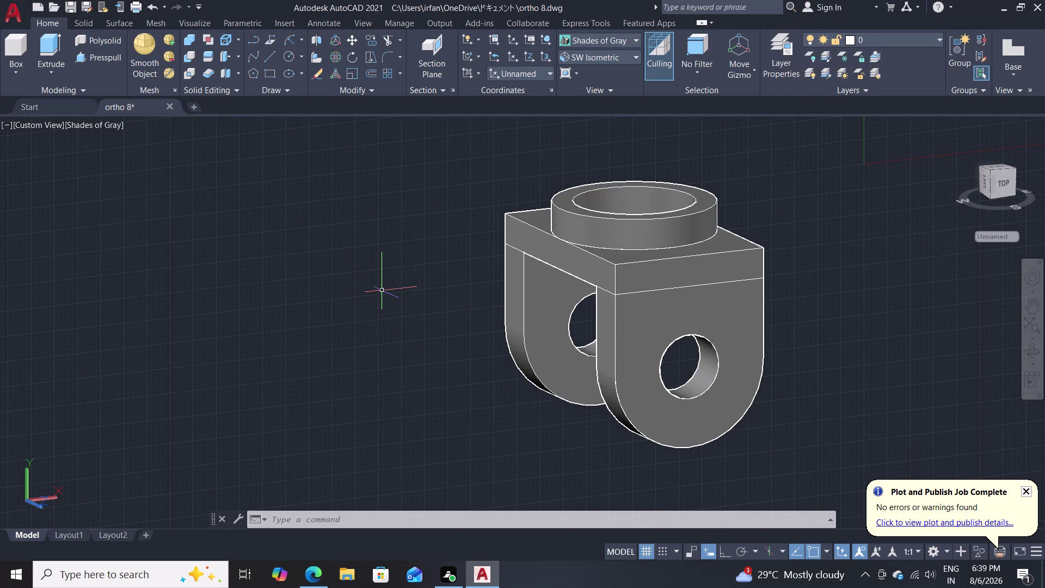
scroll(up, 3)
middle_drag(386, 290, 427, 366)
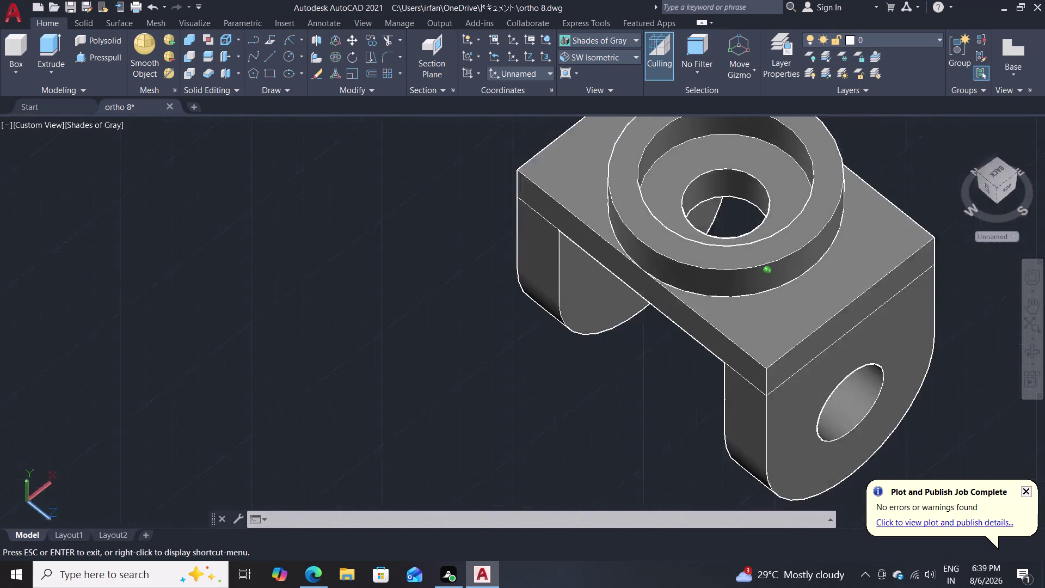
middle_drag(428, 366, 412, 303)
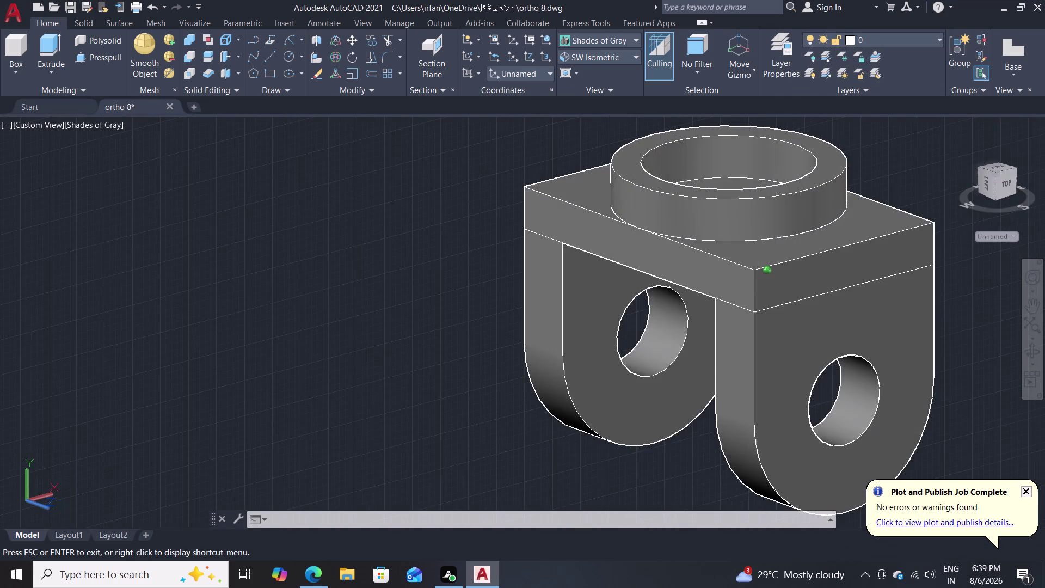
middle_drag(412, 303, 440, 311)
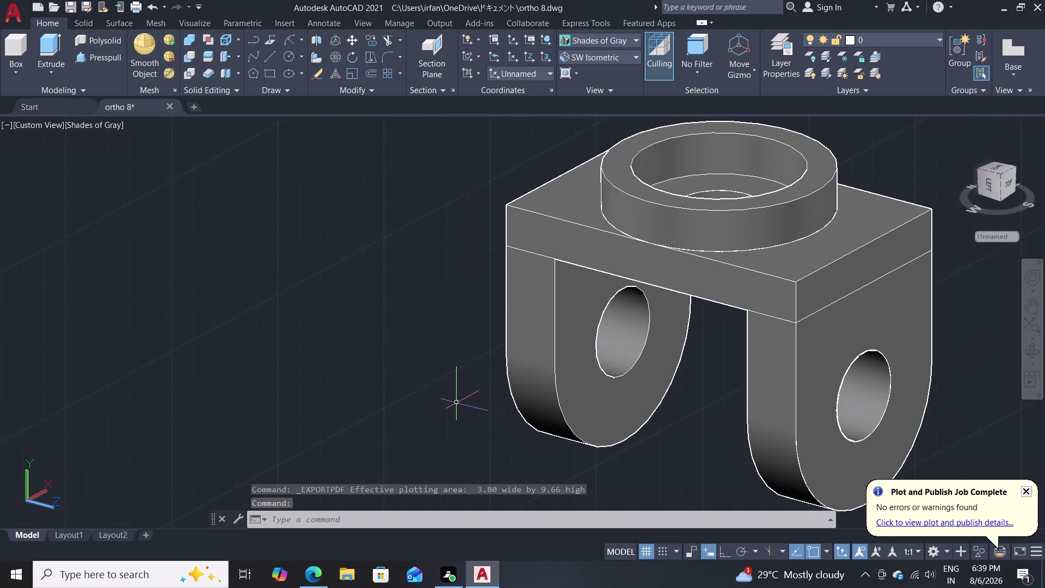
scroll(down, 3)
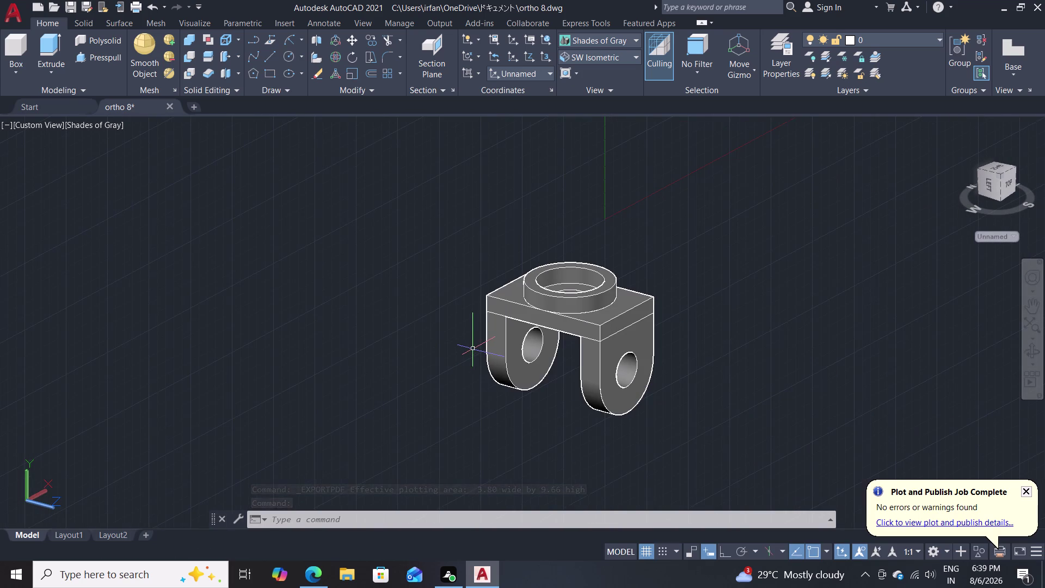
scroll(up, 3)
middle_drag(441, 343, 367, 347)
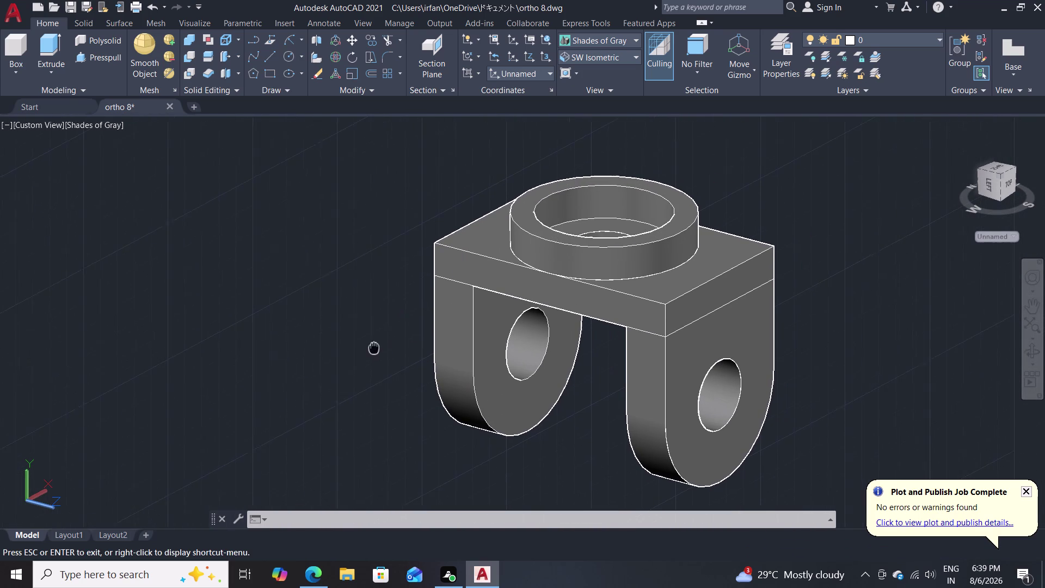
middle_drag(366, 348, 356, 350)
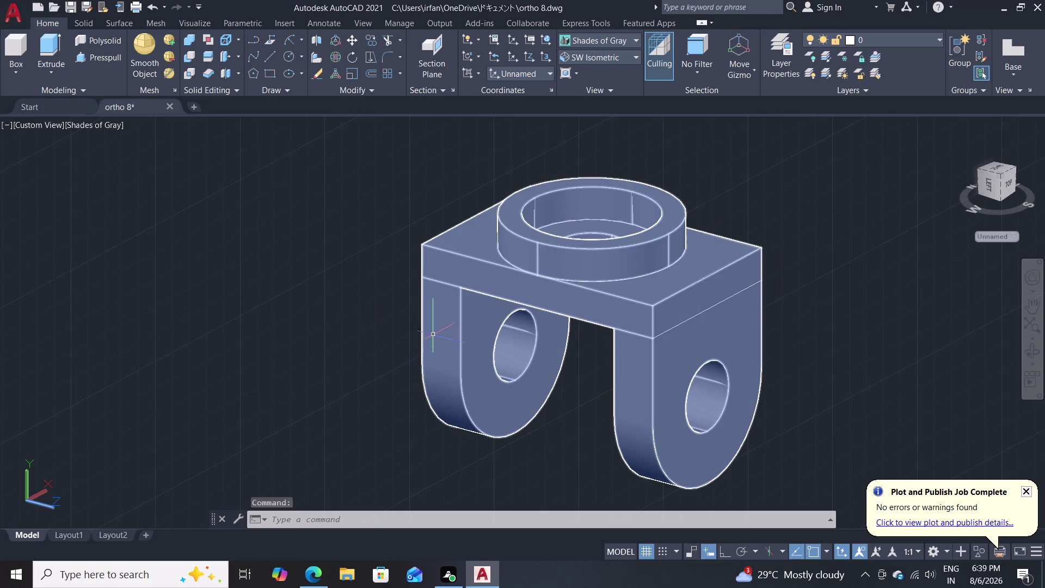